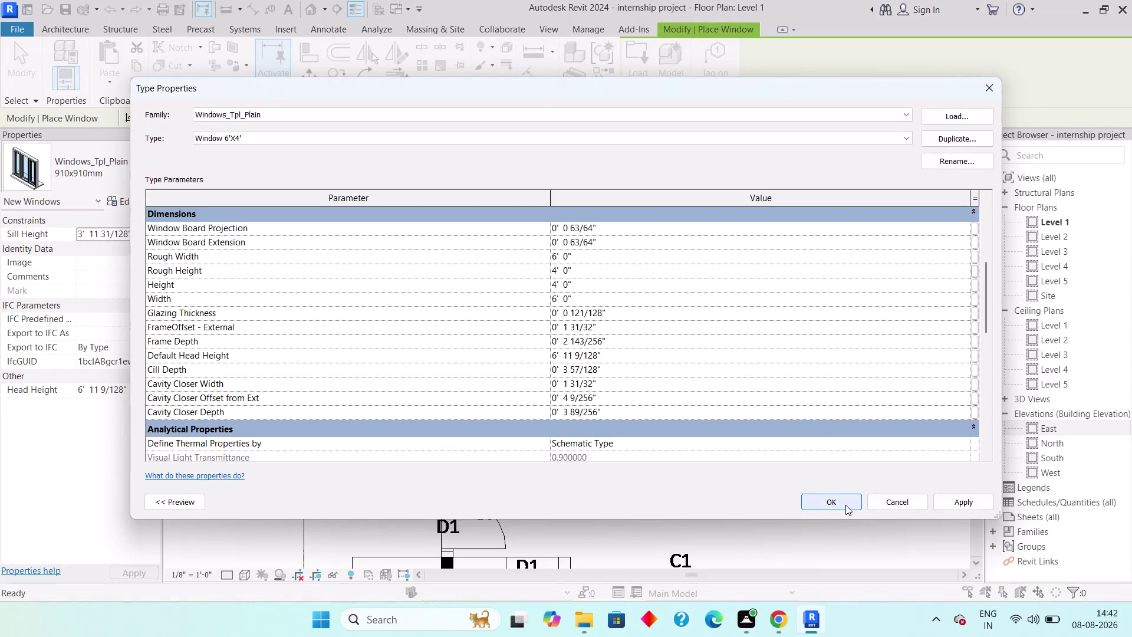
Confirm the window type and place 6'X4' windows on the left and right verandha walls.
click(846, 505)
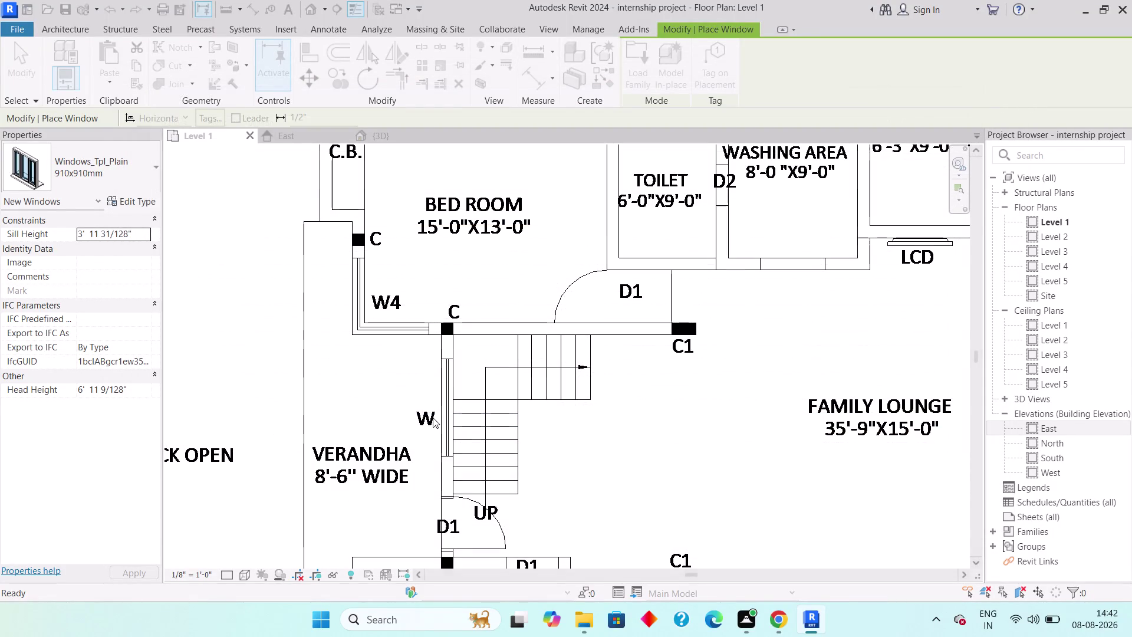
scroll(up, 3)
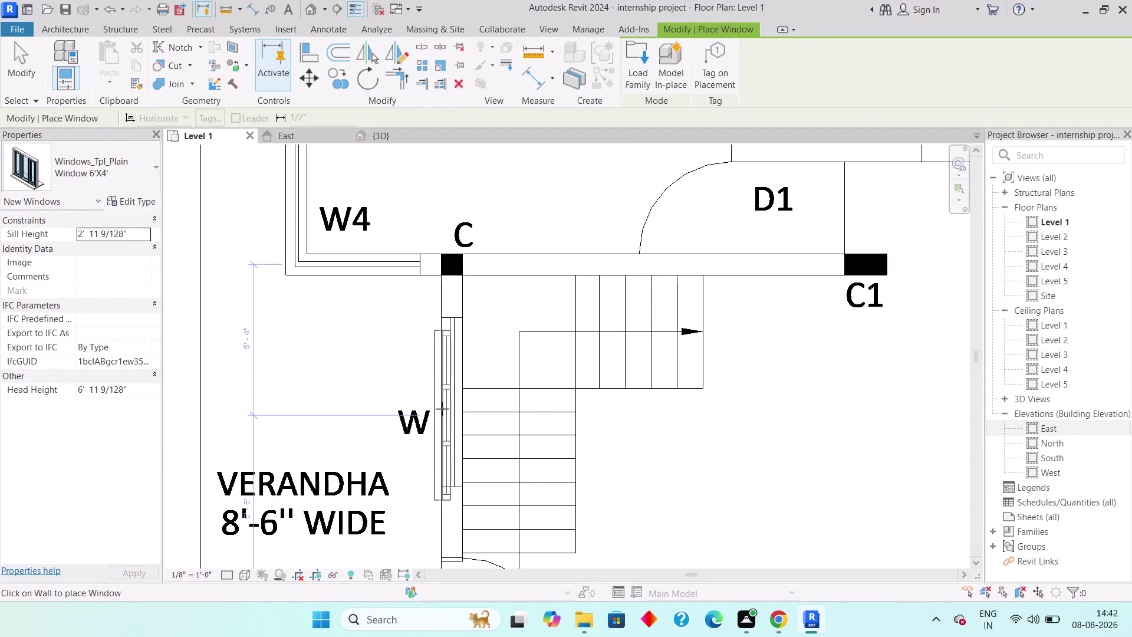
click(444, 401)
scroll(down, 3)
middle_drag(742, 411, 224, 379)
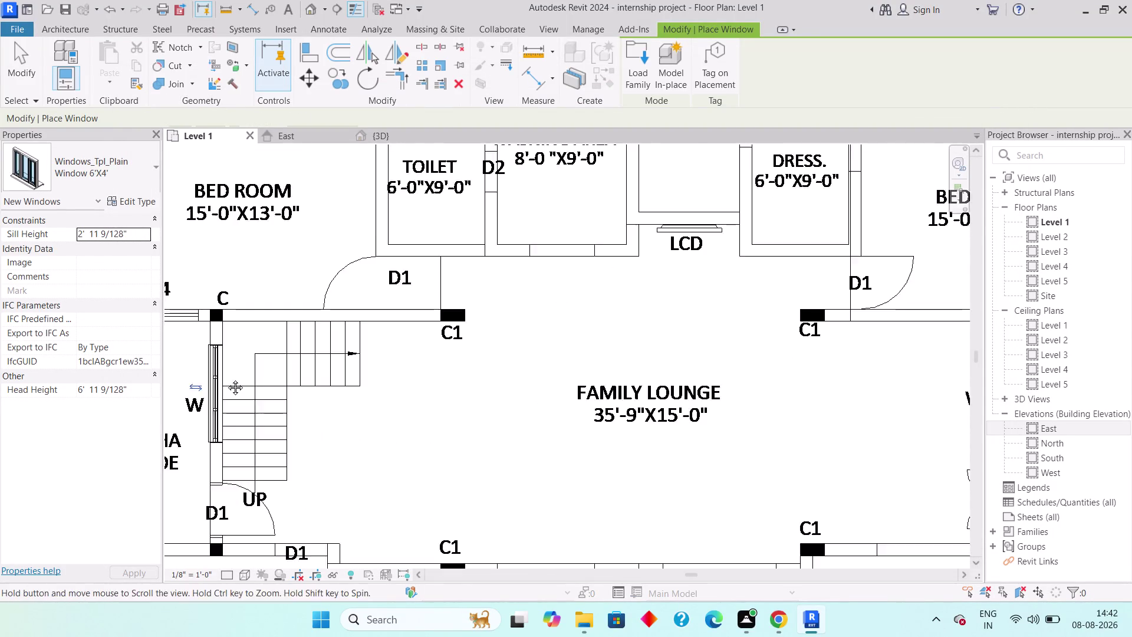
middle_drag(667, 397, 445, 413)
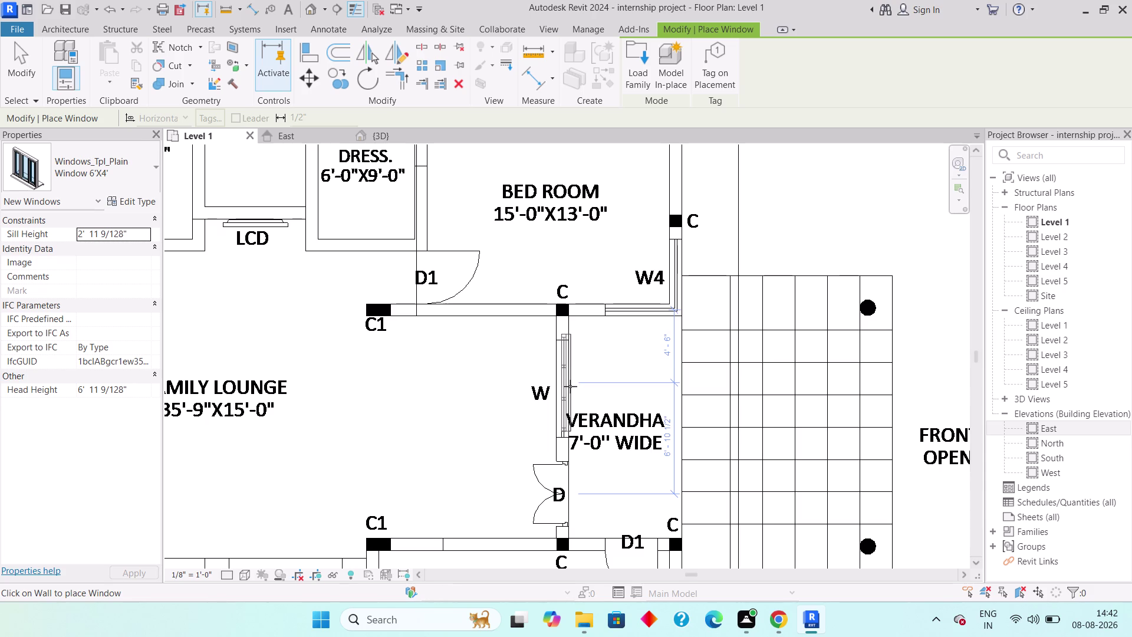
click(569, 386)
Place a 6'X4' window on the dining-area W2 wall and exit window placement.
middle_drag(489, 444, 615, 295)
scroll(down, 3)
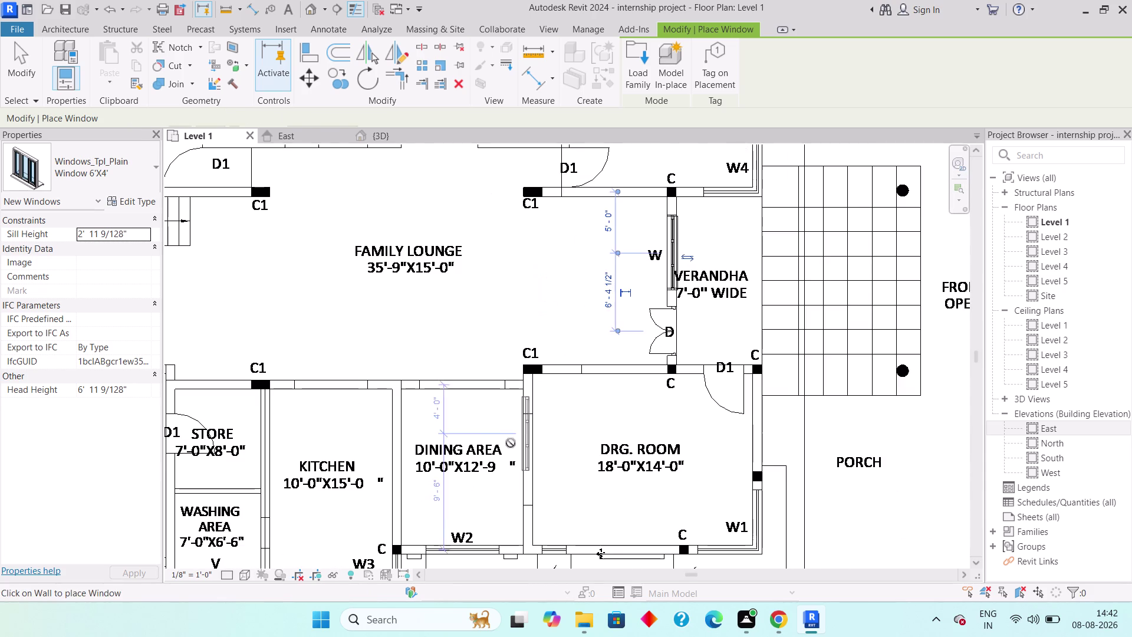
middle_drag(512, 438, 545, 300)
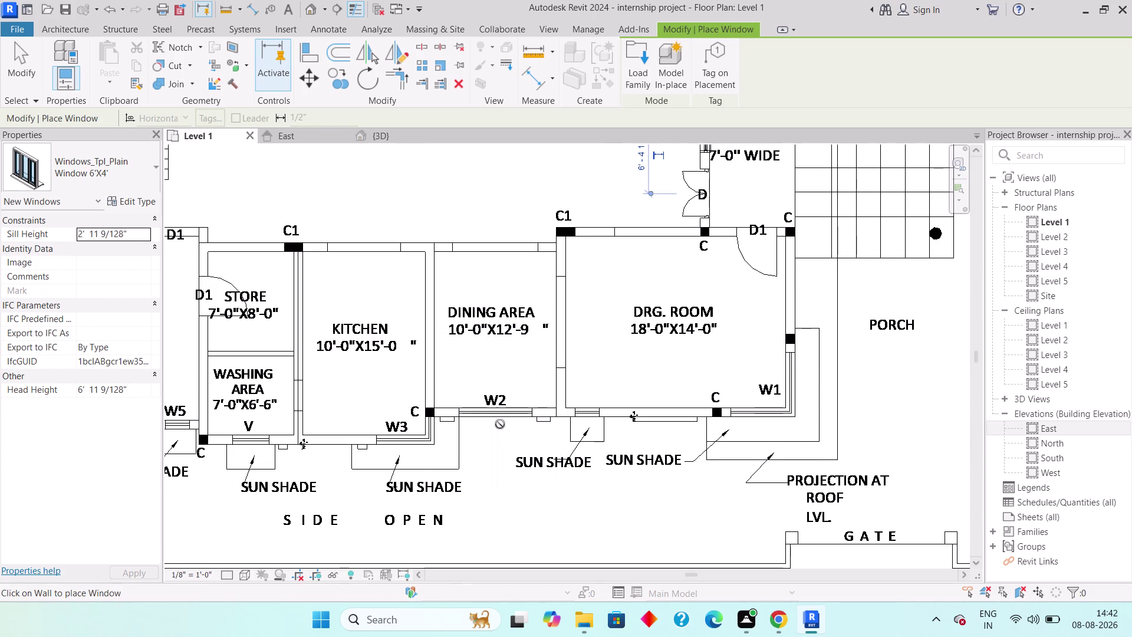
click(500, 424)
click(503, 422)
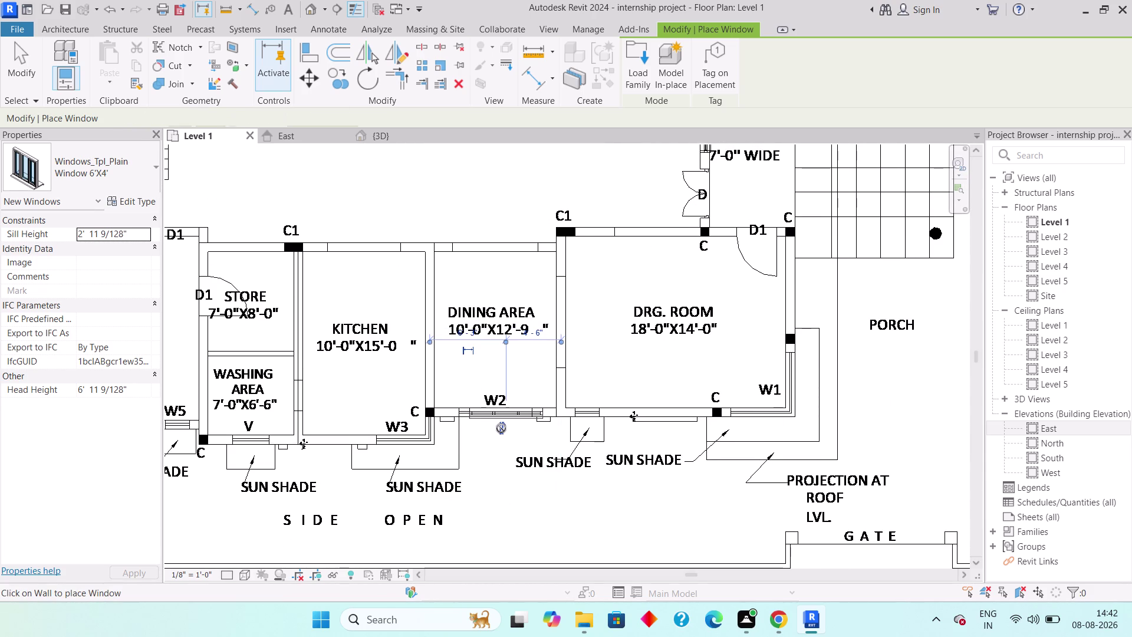
key(Escape)
key(Escape)
key(Escape)
scroll(up, 3)
key(Escape)
scroll(up, 3)
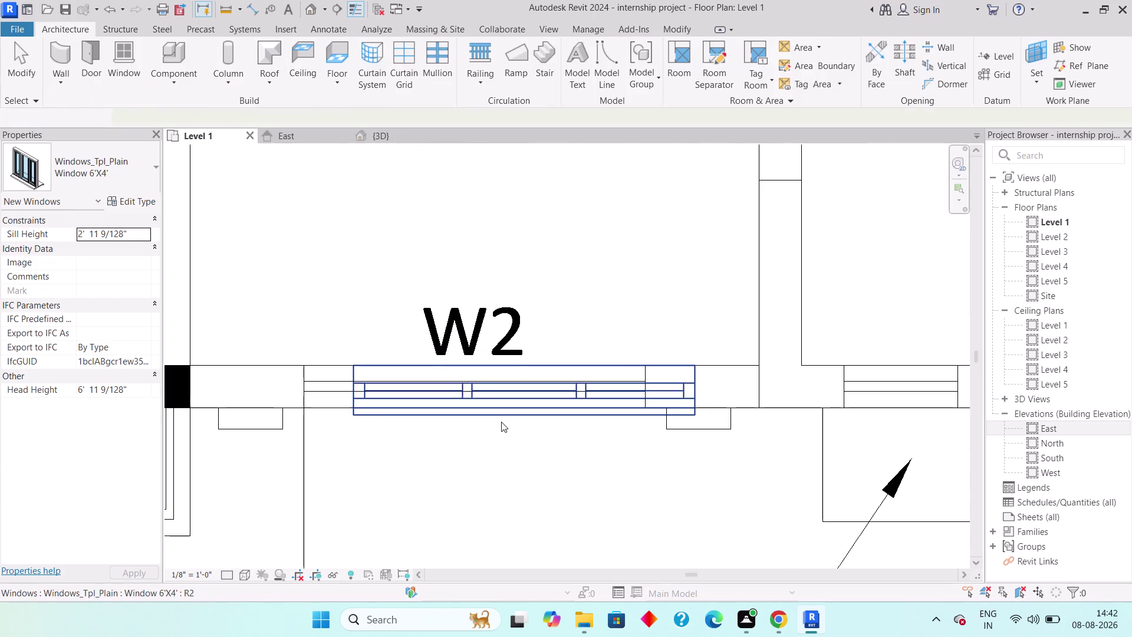
Nudge the W2 window left along its wall until it sits centred.
click(401, 419)
middle_drag(361, 432, 397, 459)
scroll(up, 3)
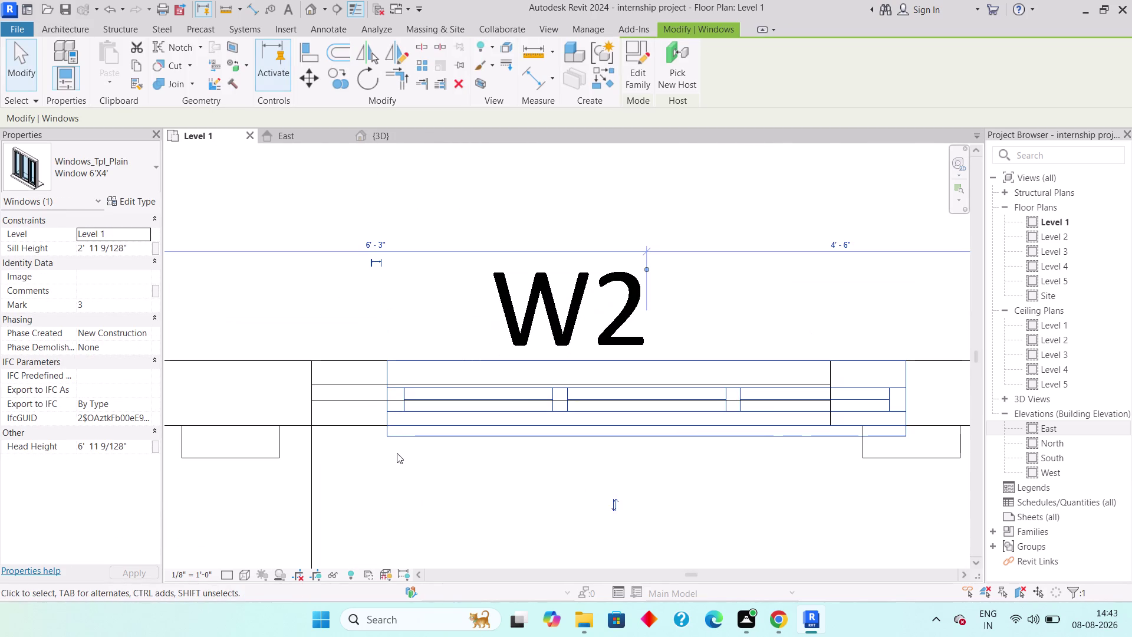
key(Left)
key(Left)
key(Left)
key(Left)
key(Left)
key(Left)
key(Left)
key(Left)
key(Left)
key(Left)
key(Left)
key(Left)
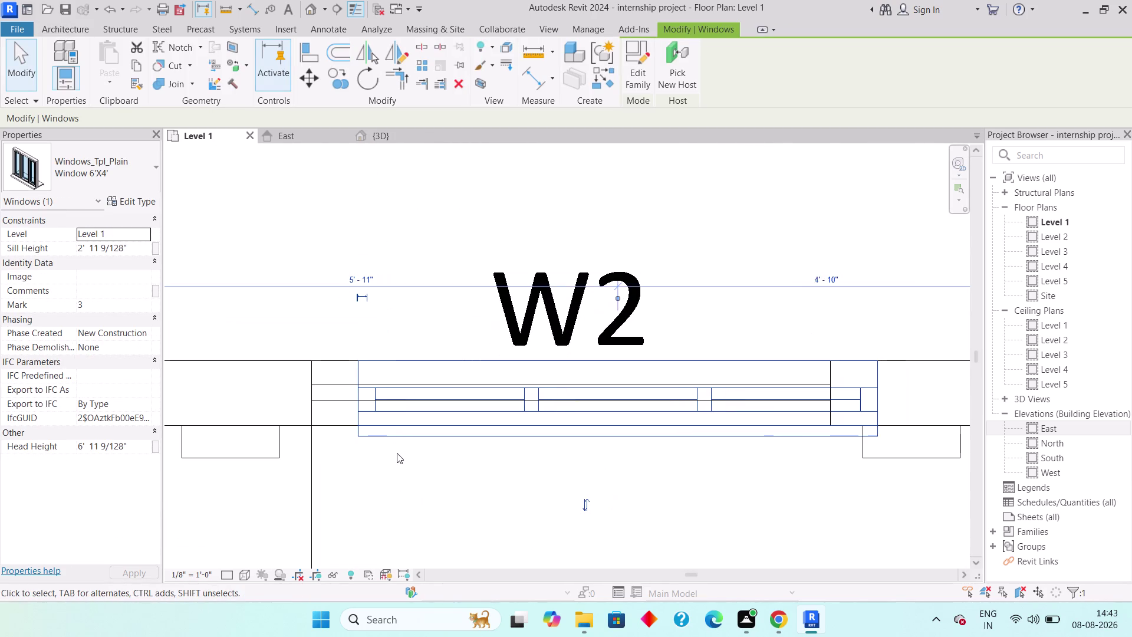
key(Left)
key(Left)
key(Left)
key(Left)
key(Left)
key(Left)
key(Left)
key(Left)
key(Left)
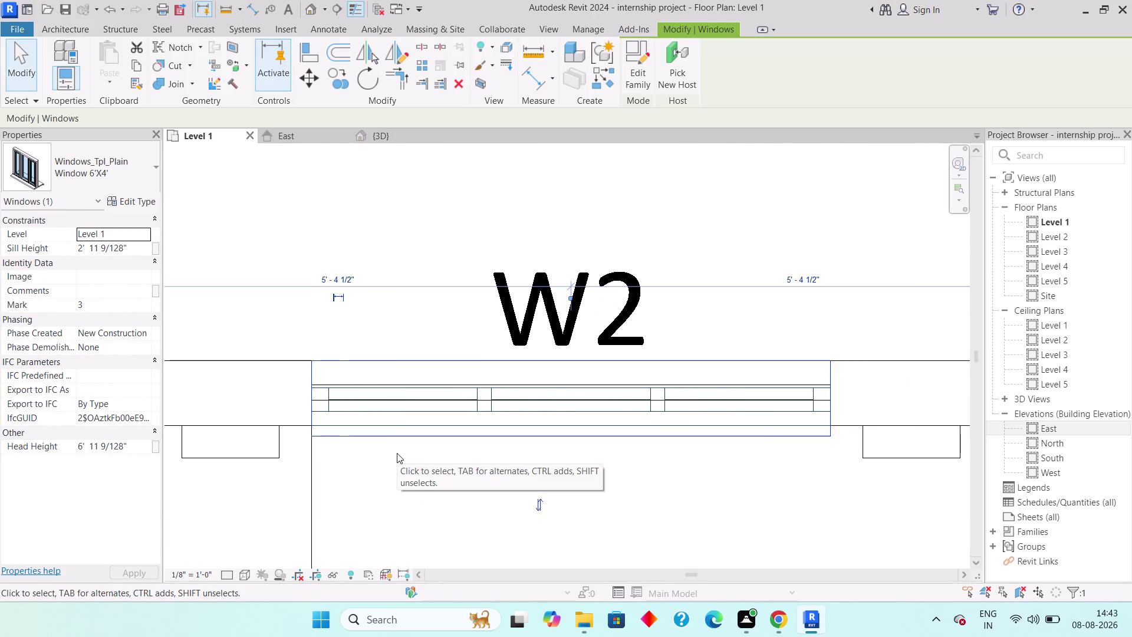
key(Escape)
Nudge the verandha window along its wall into line with the wall.
scroll(down, 3)
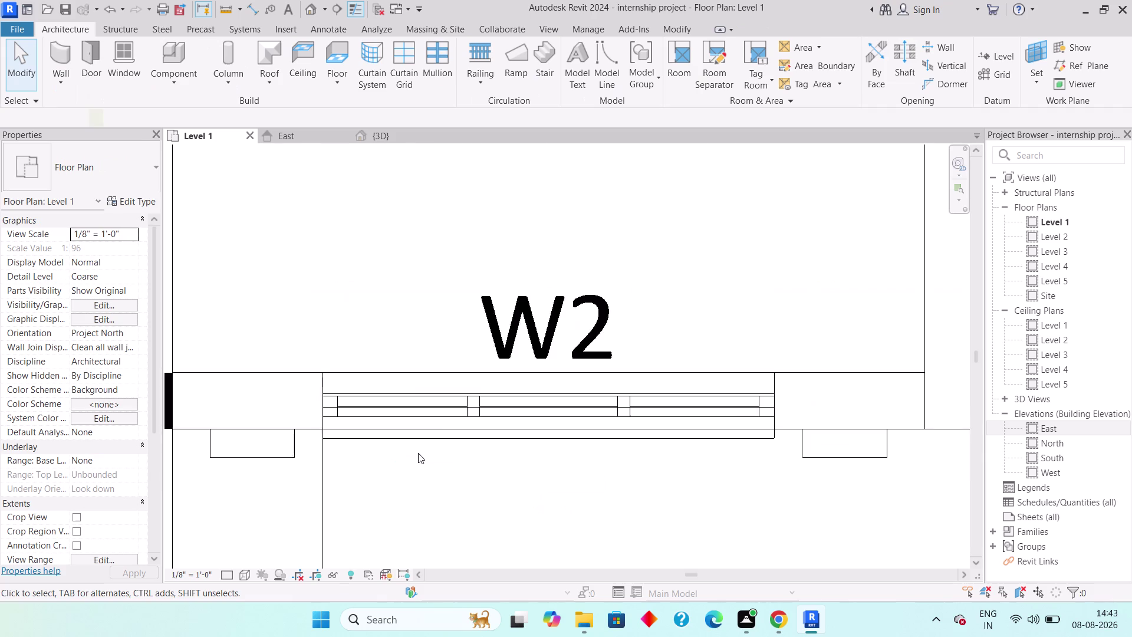
middle_drag(891, 261, 572, 415)
scroll(down, 3)
middle_drag(691, 334, 623, 357)
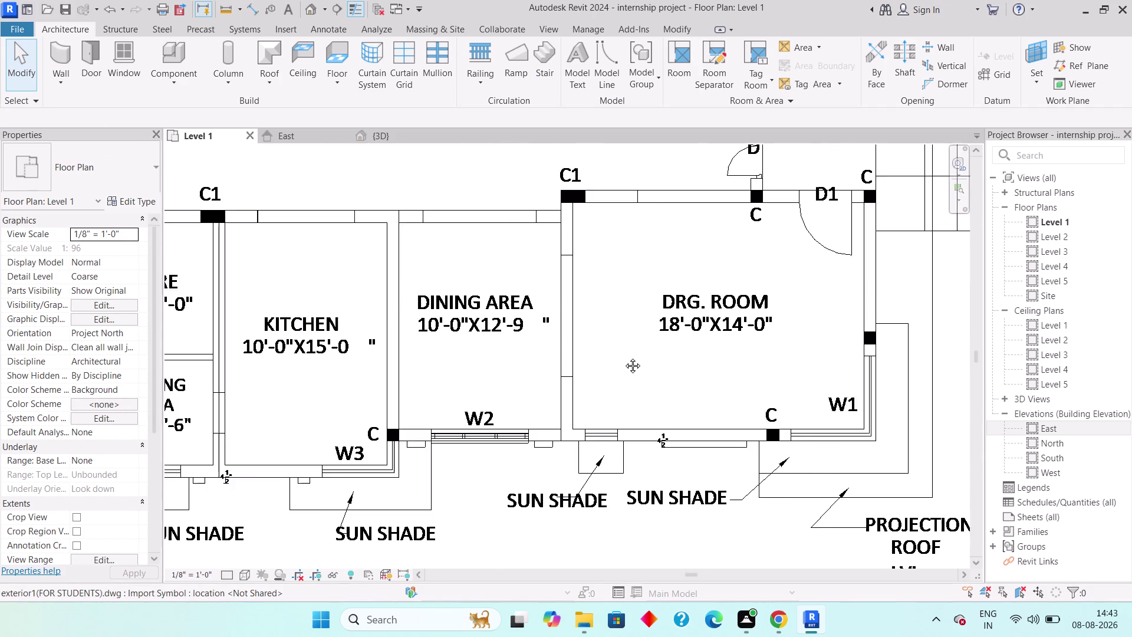
middle_drag(623, 357, 511, 371)
middle_drag(766, 298, 685, 401)
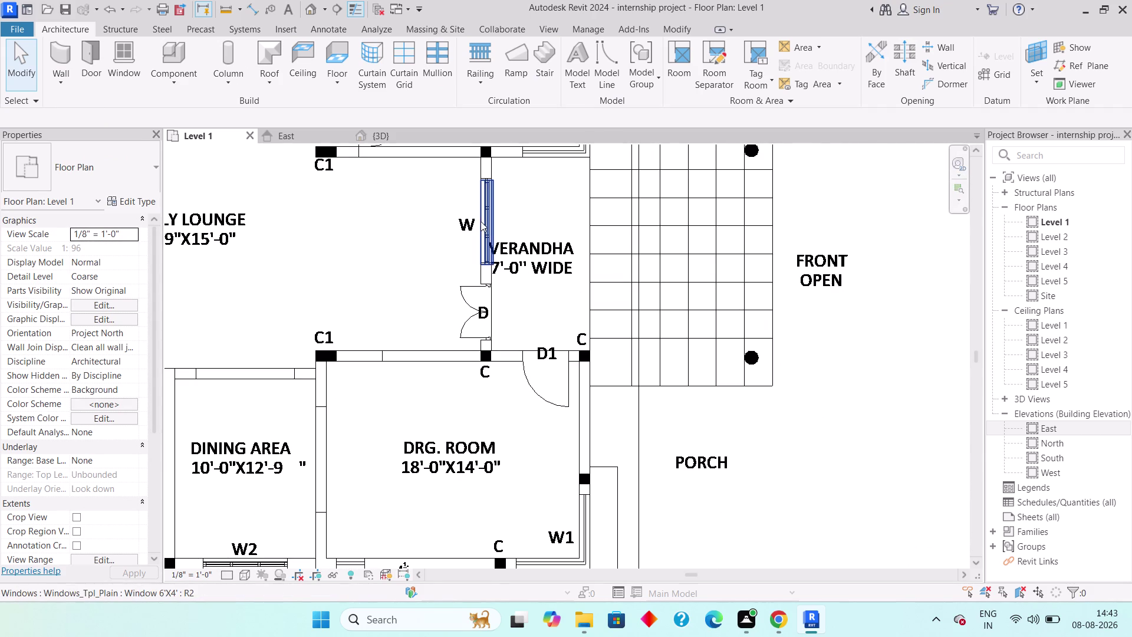
scroll(up, 3)
click(516, 214)
middle_drag(564, 179, 537, 313)
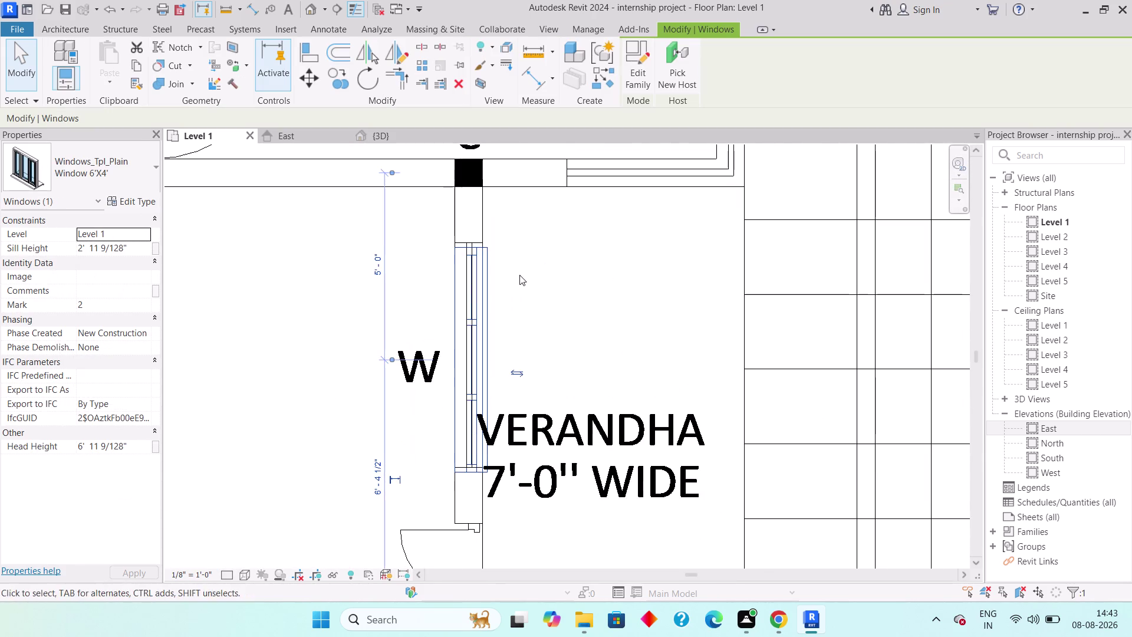
scroll(up, 3)
middle_drag(535, 242, 539, 291)
key(Up)
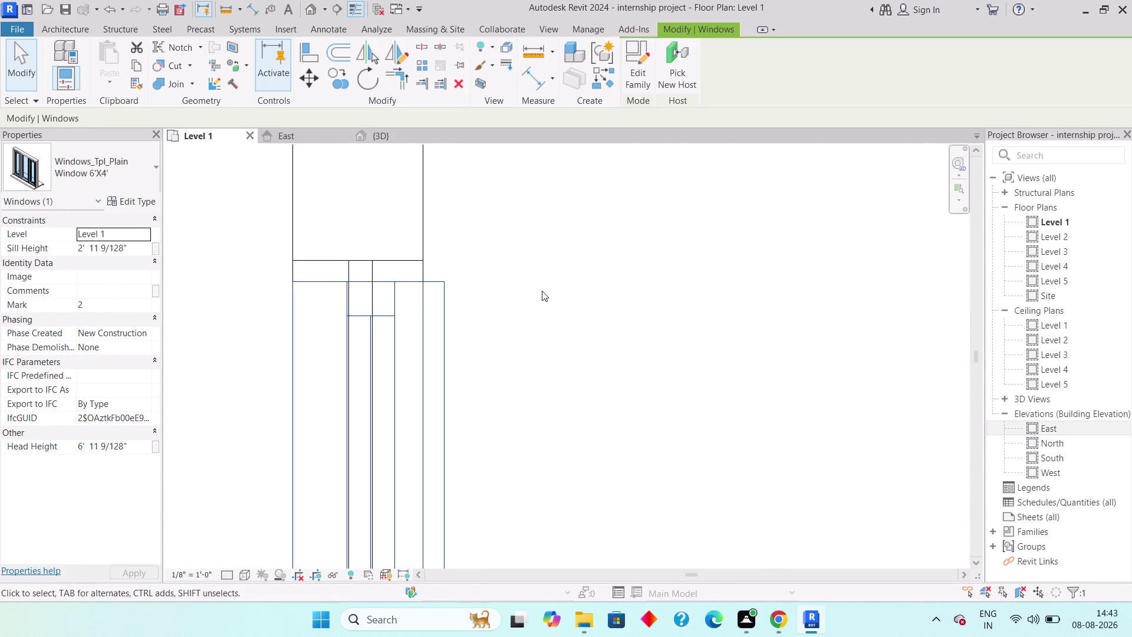
key(Up)
key(Up)
key(Up)
key(Up)
key(Up)
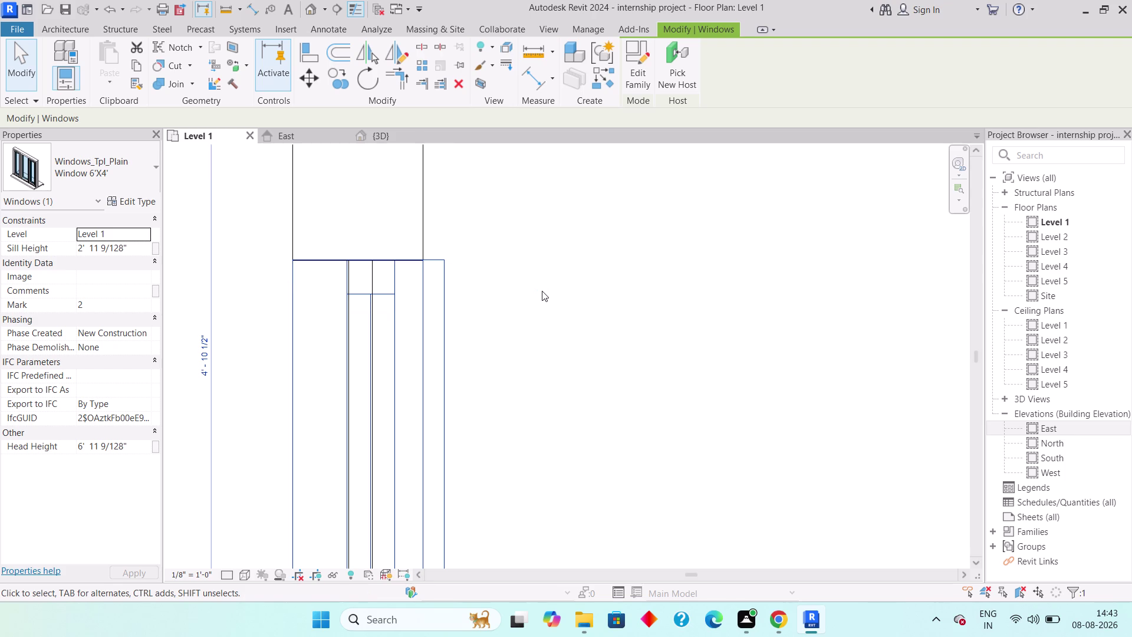
scroll(up, 3)
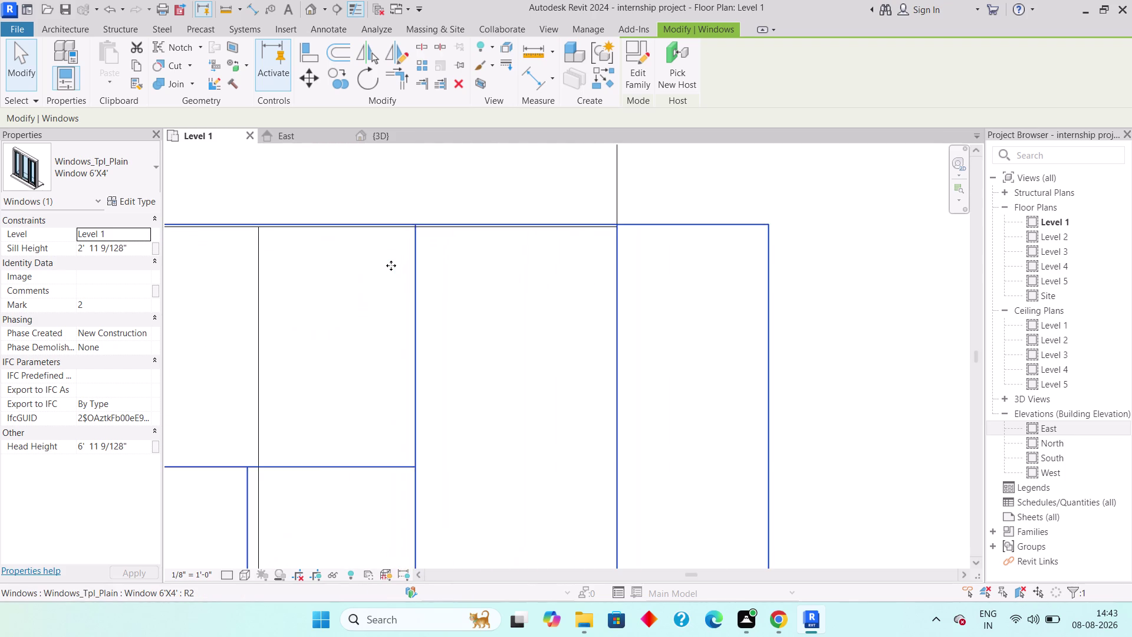
scroll(up, 3)
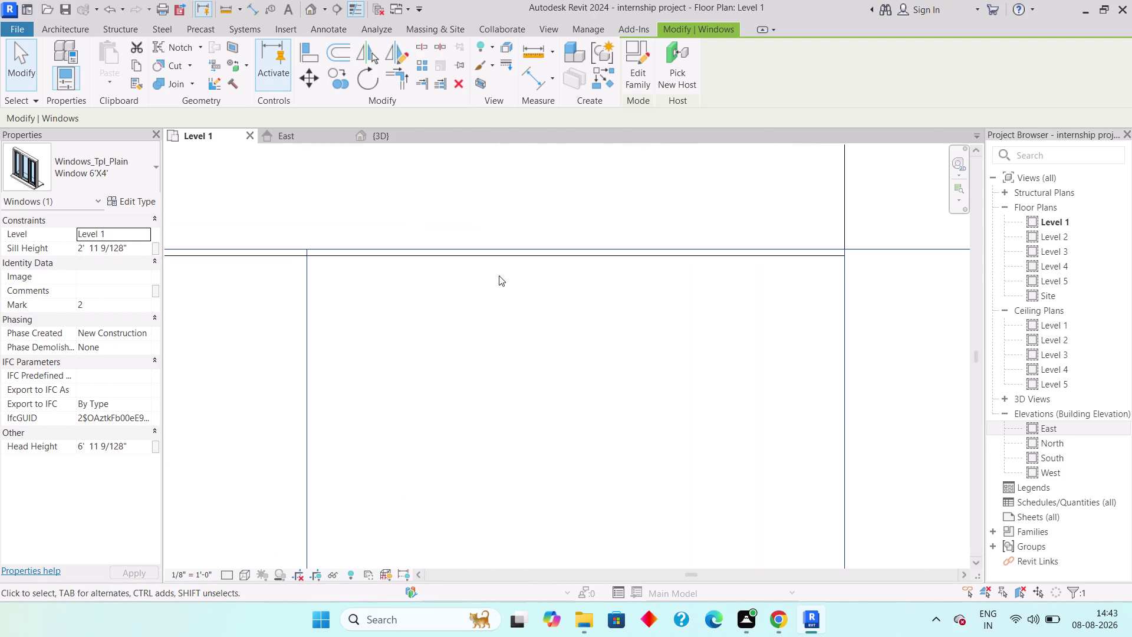
key(Down)
key(Down)
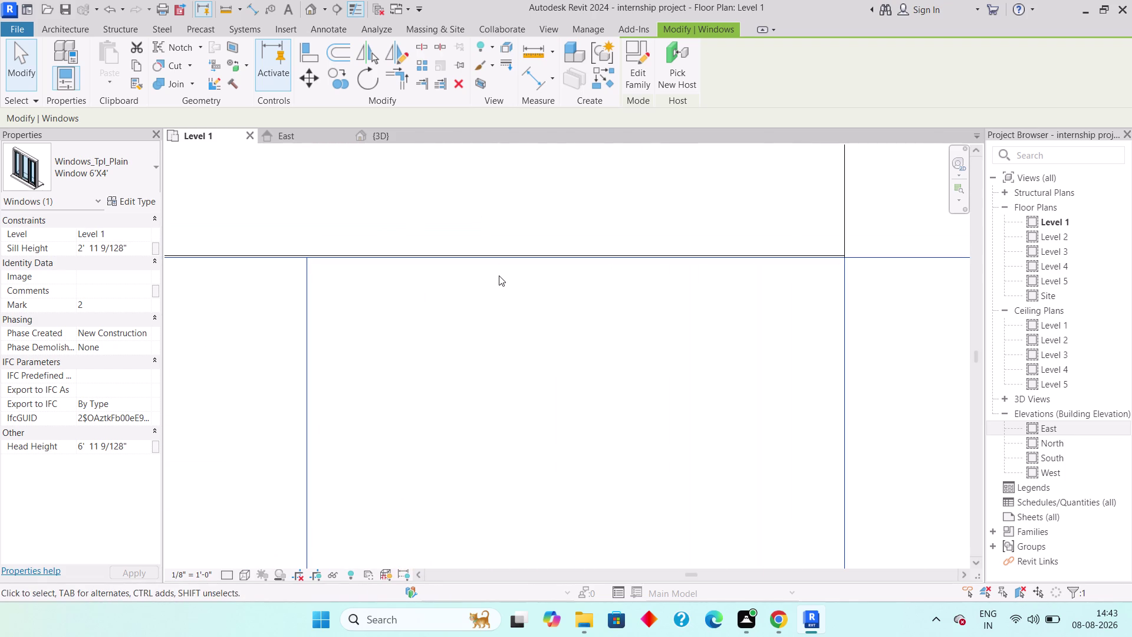
key(Down)
key(Up)
scroll(up, 3)
key(Up)
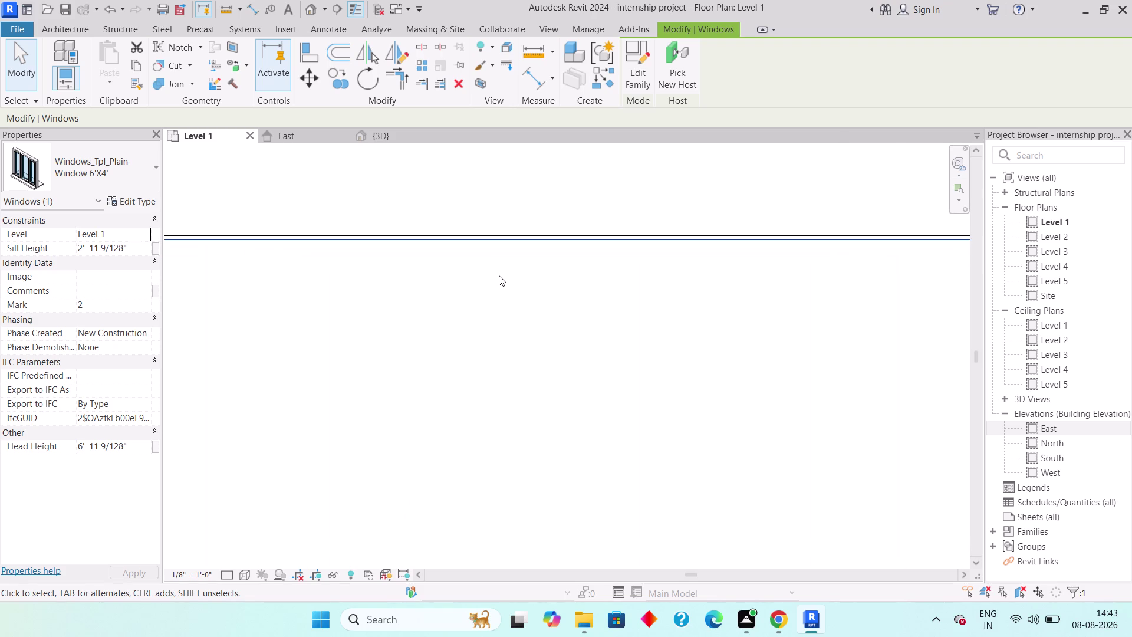
key(Escape)
key(Escape)
scroll(down, 3)
scroll(down, 3)
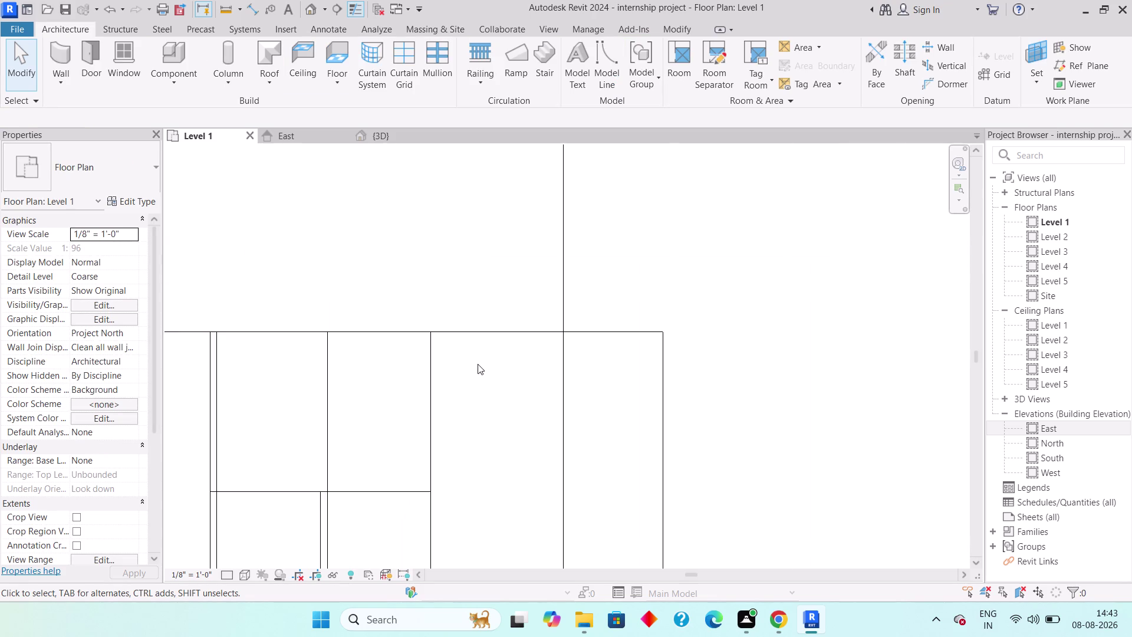
Pan along the verandha walls and select the window near the W4 corner.
scroll(down, 3)
middle_drag(430, 356, 541, 332)
middle_drag(396, 358, 655, 361)
scroll(down, 3)
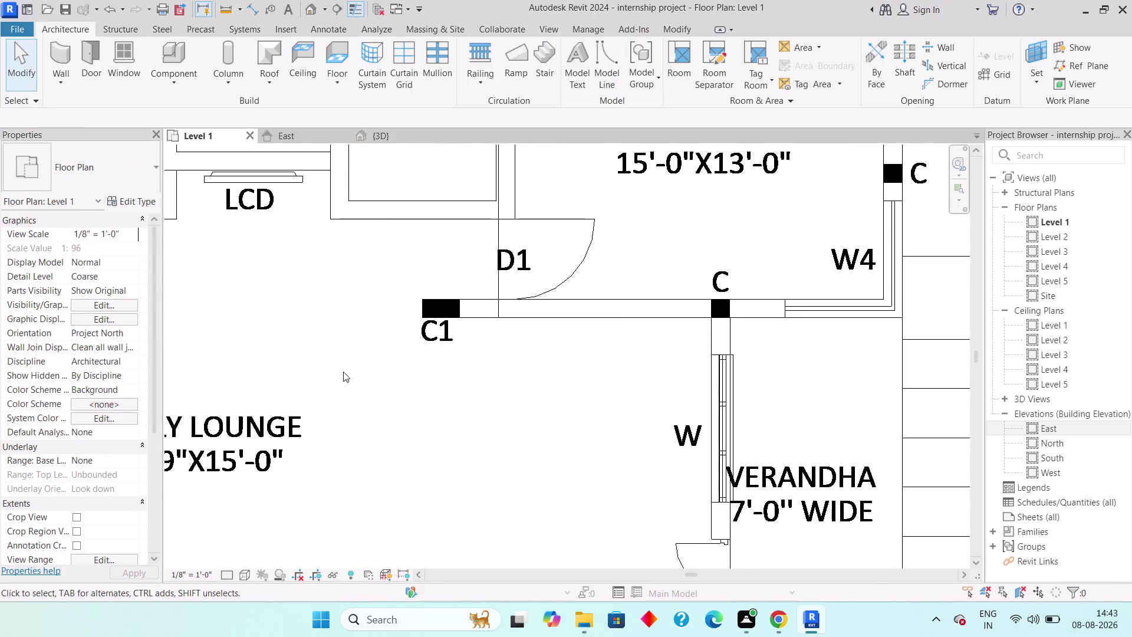
scroll(down, 3)
middle_drag(411, 369, 684, 376)
scroll(down, 3)
middle_drag(397, 381, 694, 375)
scroll(up, 3)
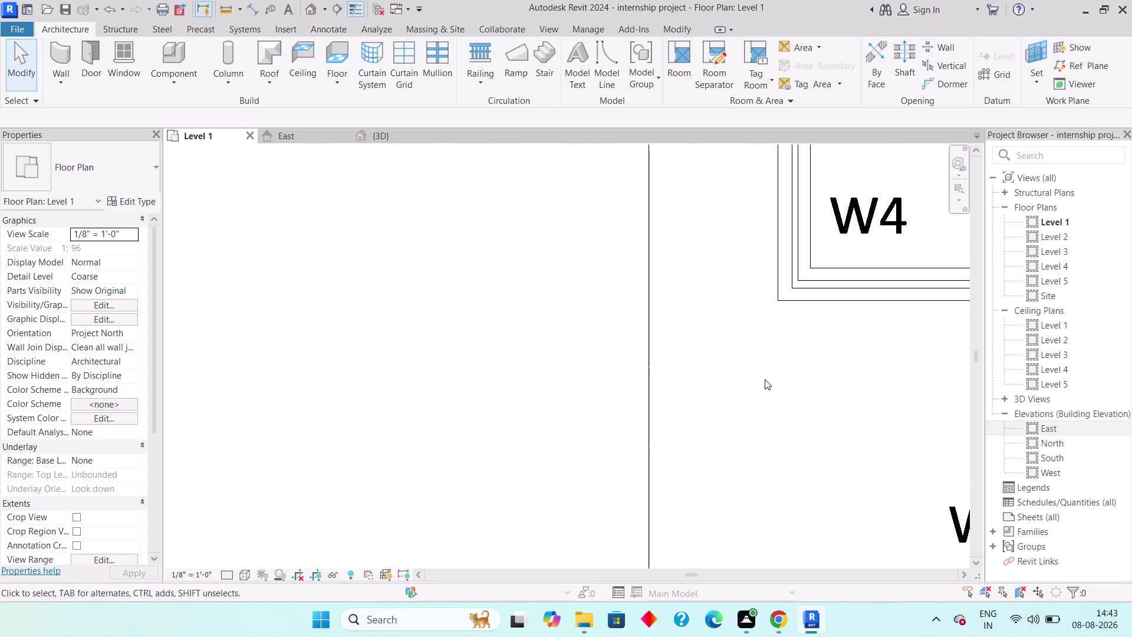
middle_drag(761, 380, 507, 383)
scroll(up, 3)
click(785, 380)
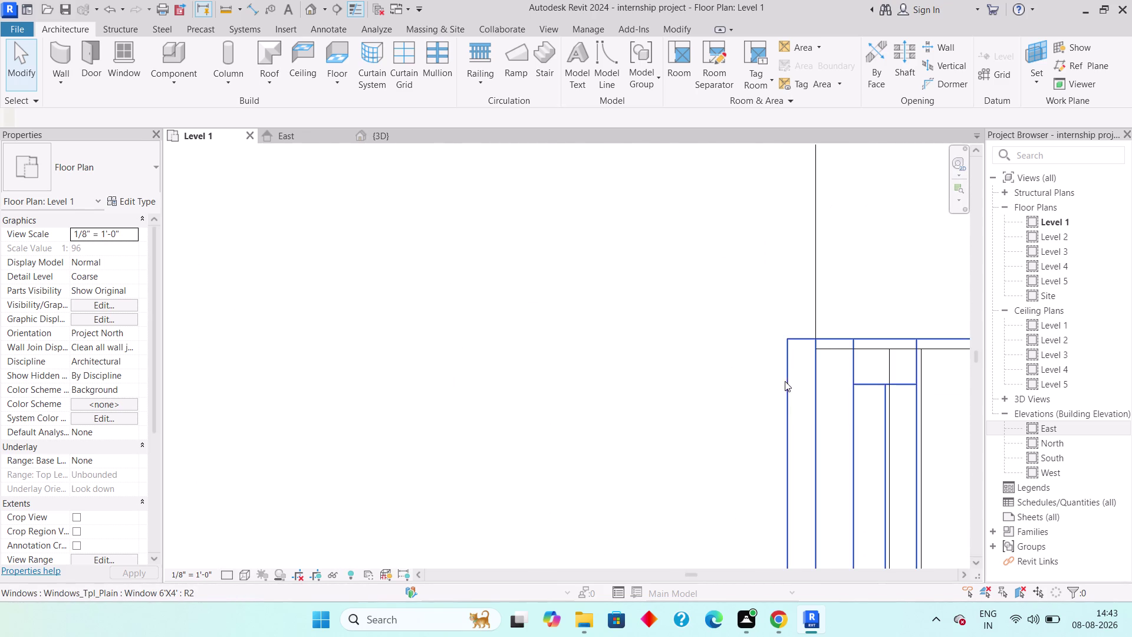
Nudge the window near W4 along its wall into line, then deselect it.
middle_drag(759, 382, 608, 400)
scroll(up, 3)
scroll(up, 3)
scroll(up, 3)
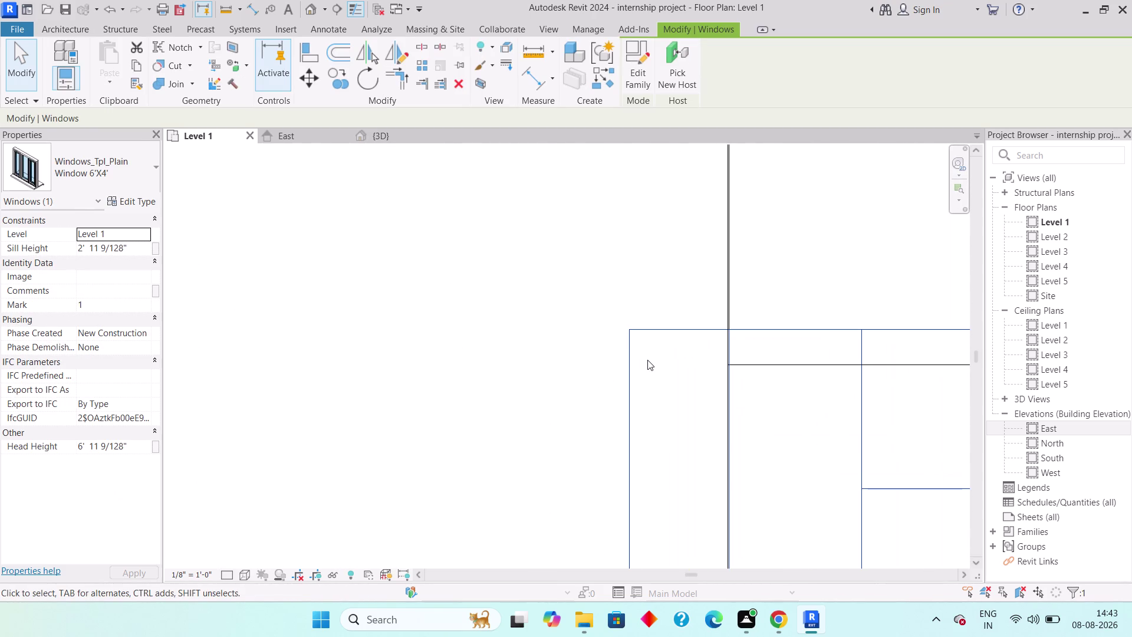
key(Down)
key(Down)
key(Down)
key(Down)
key(Down)
key(Down)
key(Down)
key(Down)
key(Down)
key(Down)
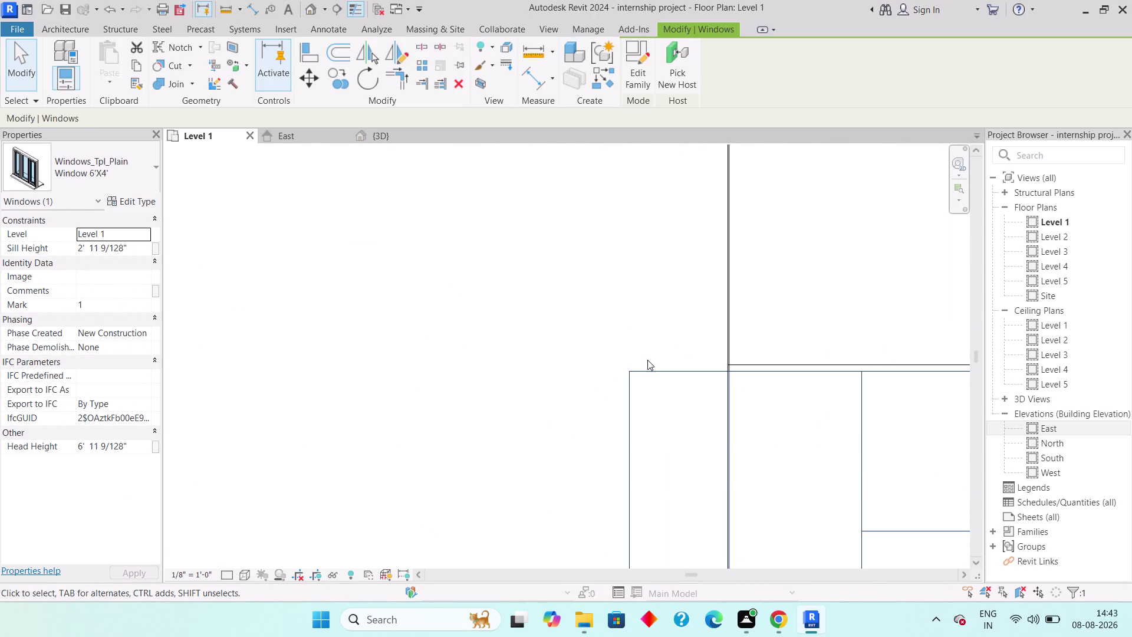
key(Up)
key(Up)
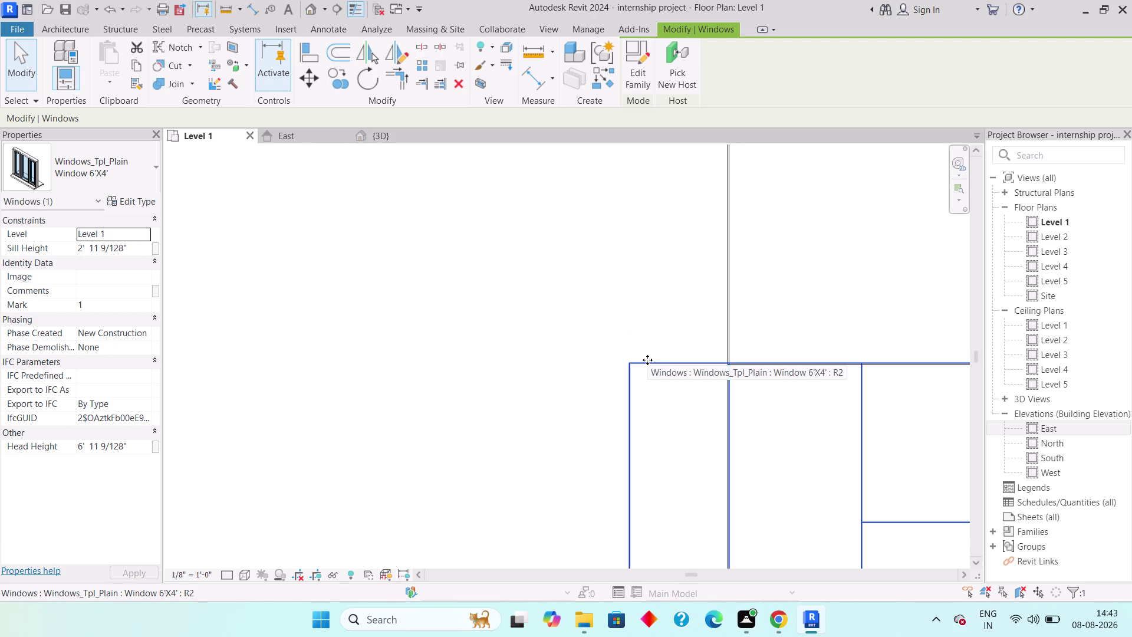
scroll(up, 3)
scroll(up, 3)
scroll(up, 3)
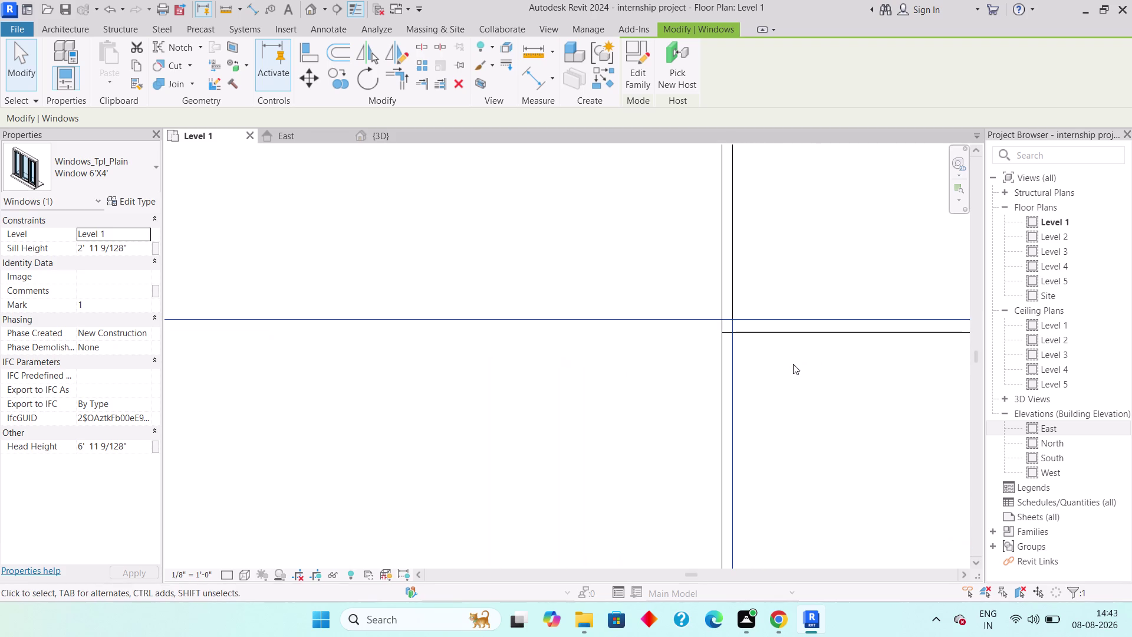
key(Down)
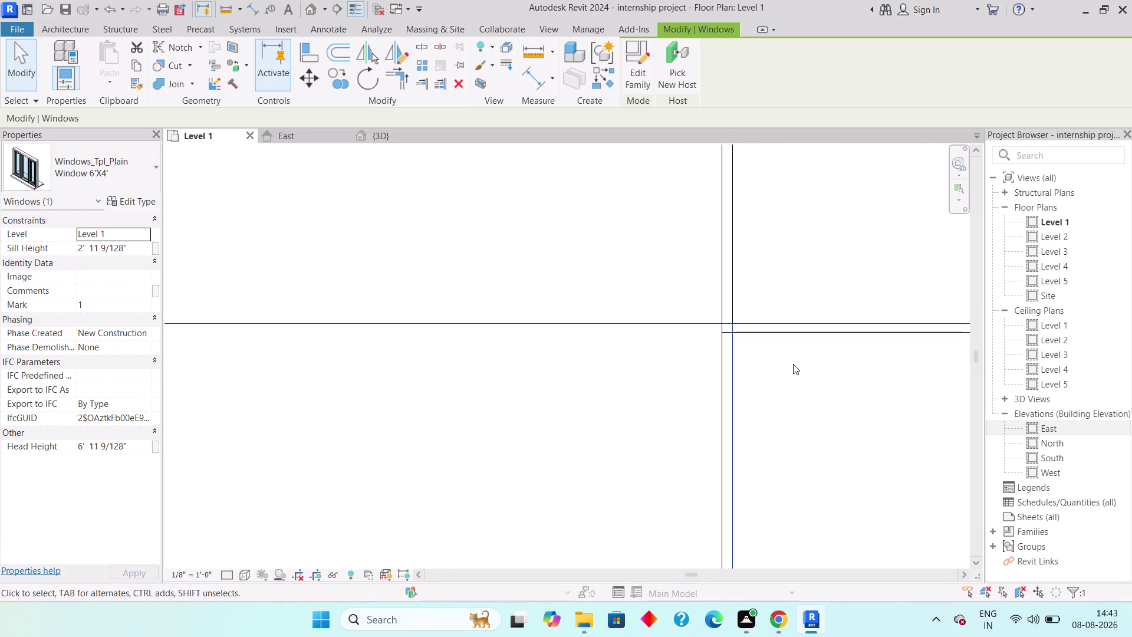
key(Down)
key(Down)
scroll(up, 3)
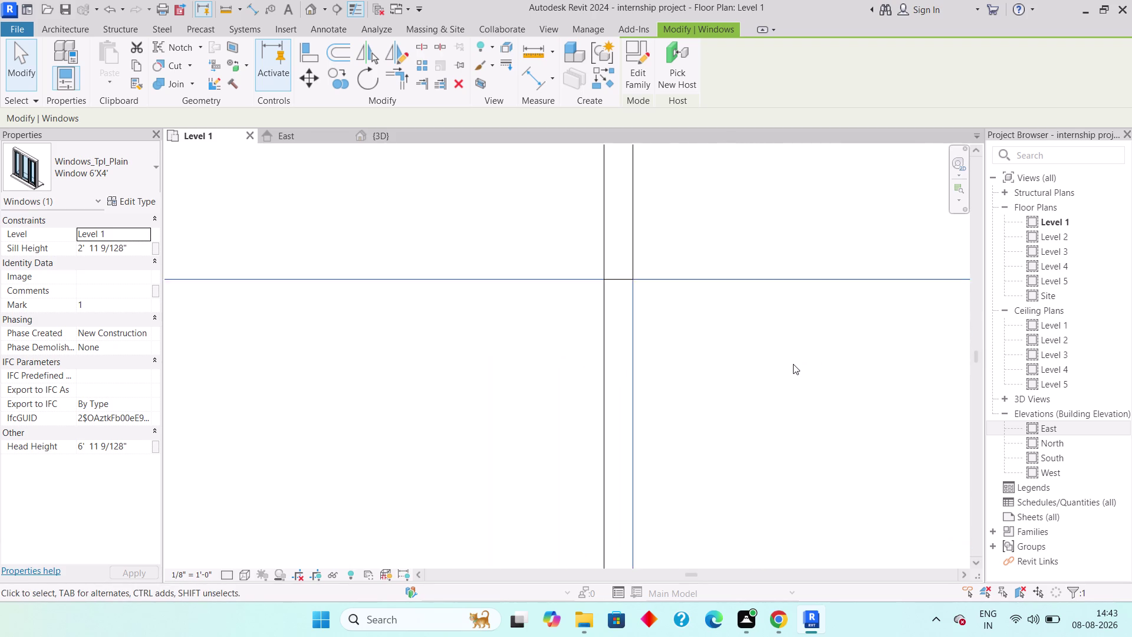
scroll(up, 3)
scroll(up, 3)
key(Escape)
Switch to the house's {3D} view.
scroll(down, 3)
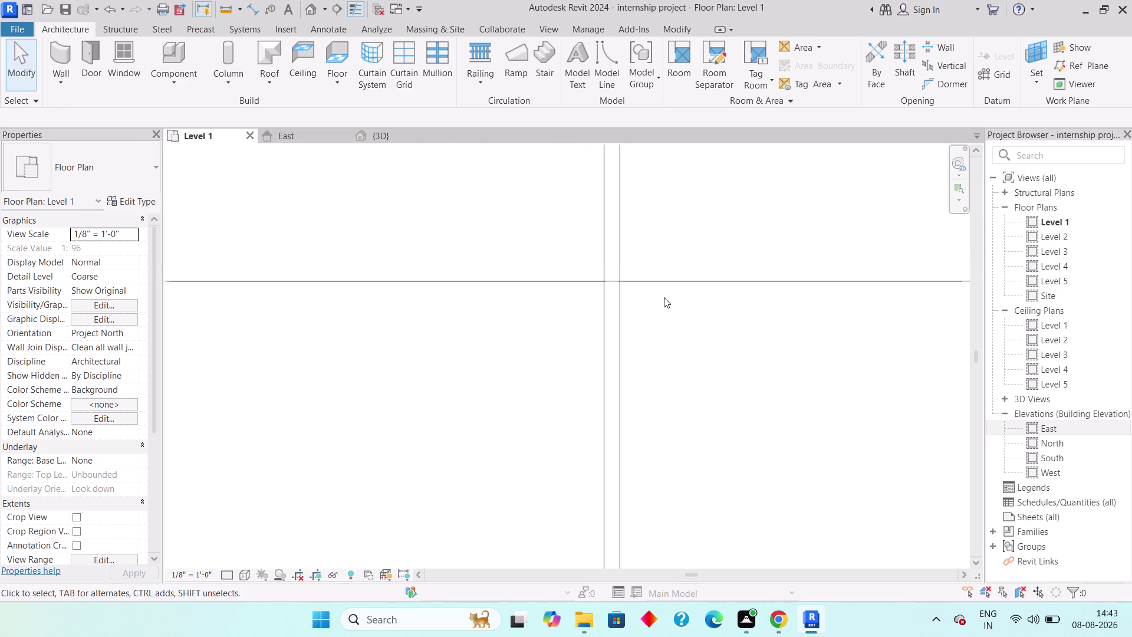
scroll(down, 3)
scroll(down, 3)
click(406, 131)
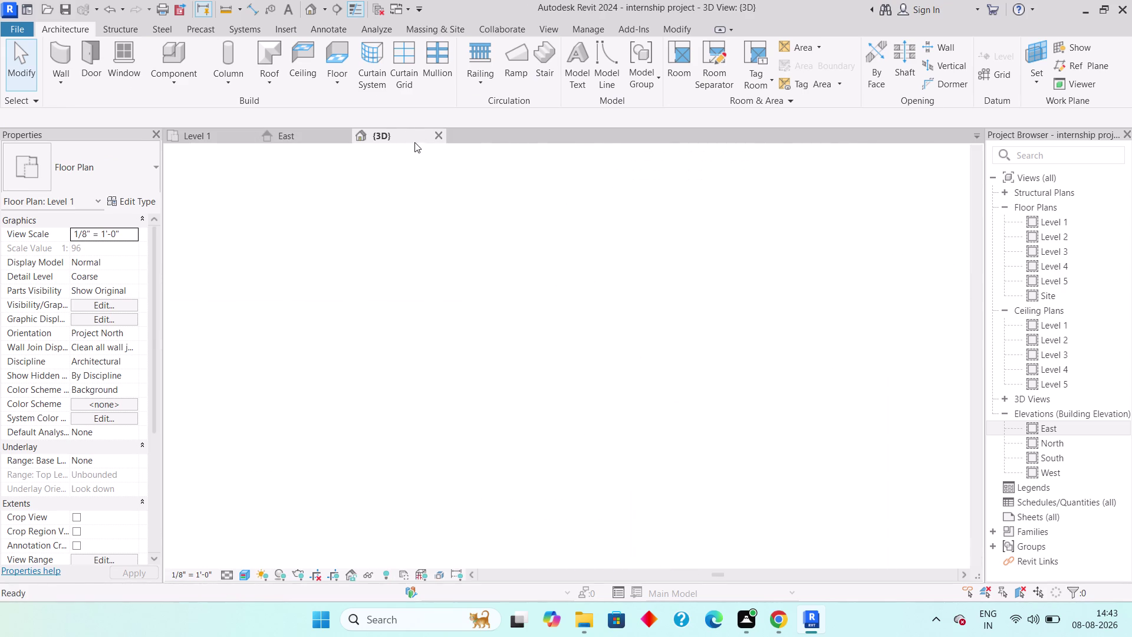
Orbit and zoom the 3D house to inspect the exterior walls and window openings.
scroll(down, 3)
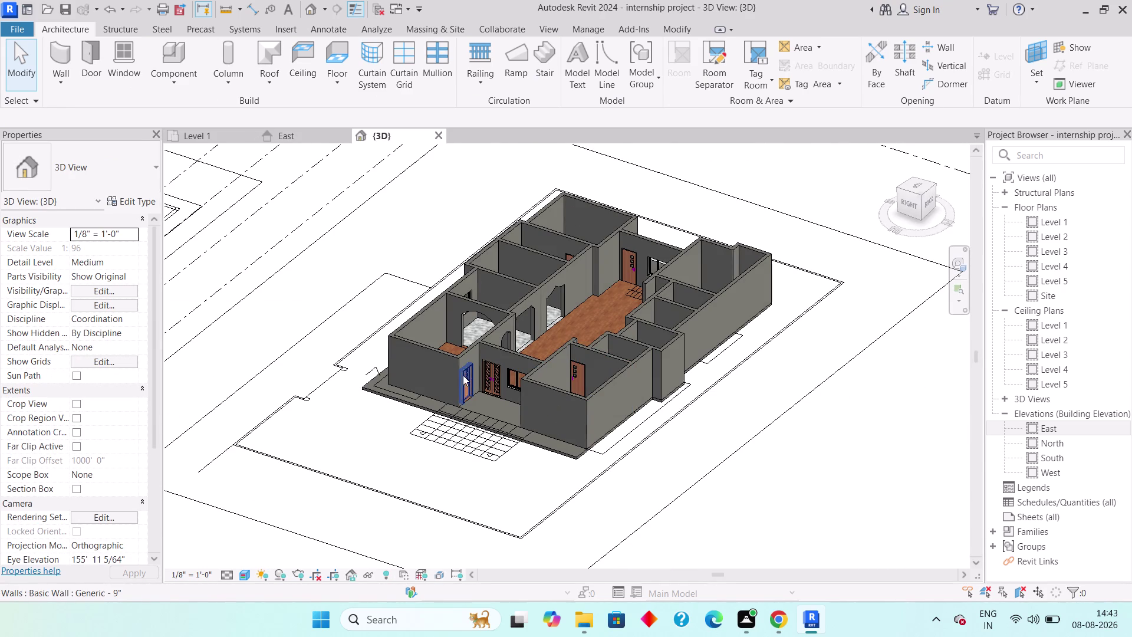
middle_drag(366, 311, 438, 279)
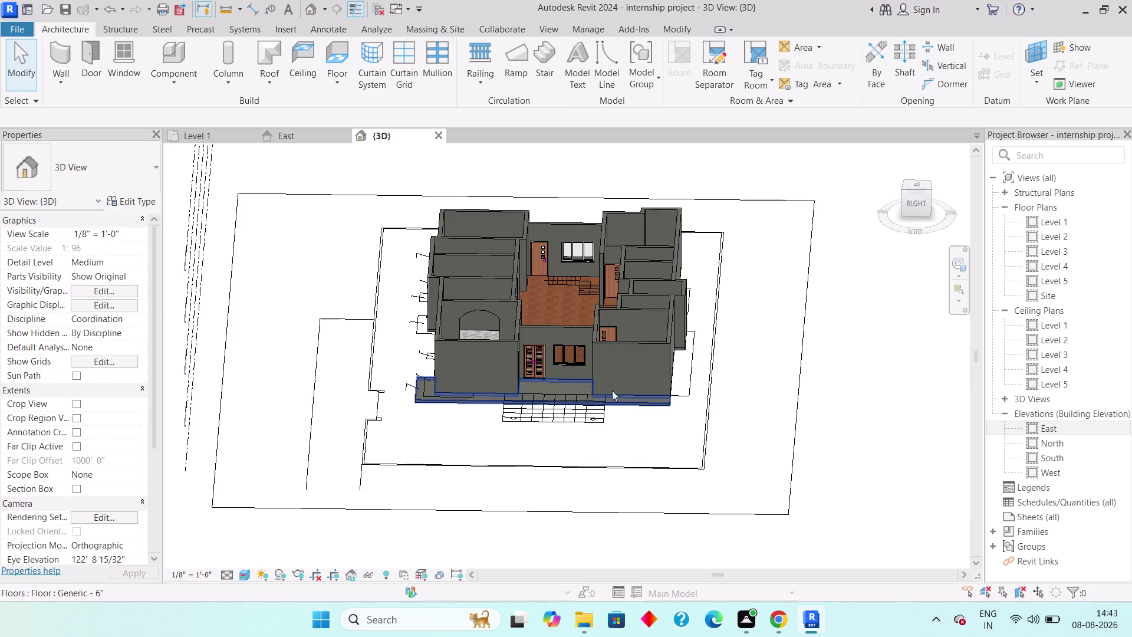
scroll(up, 3)
middle_drag(575, 328, 585, 297)
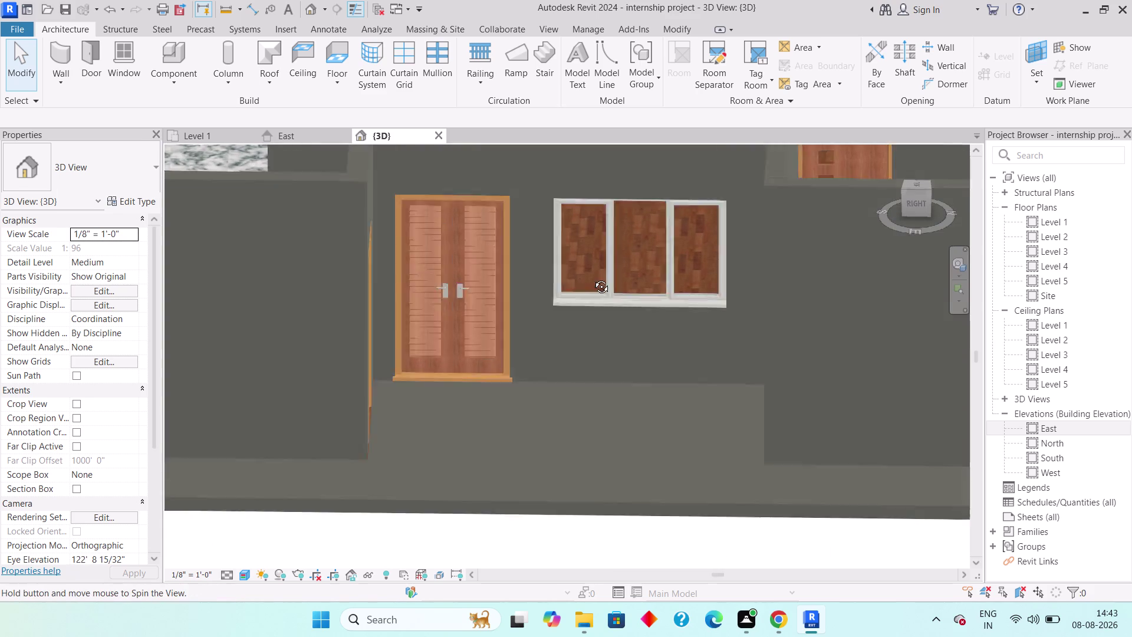
middle_drag(586, 297, 602, 249)
scroll(down, 3)
middle_drag(395, 391, 468, 383)
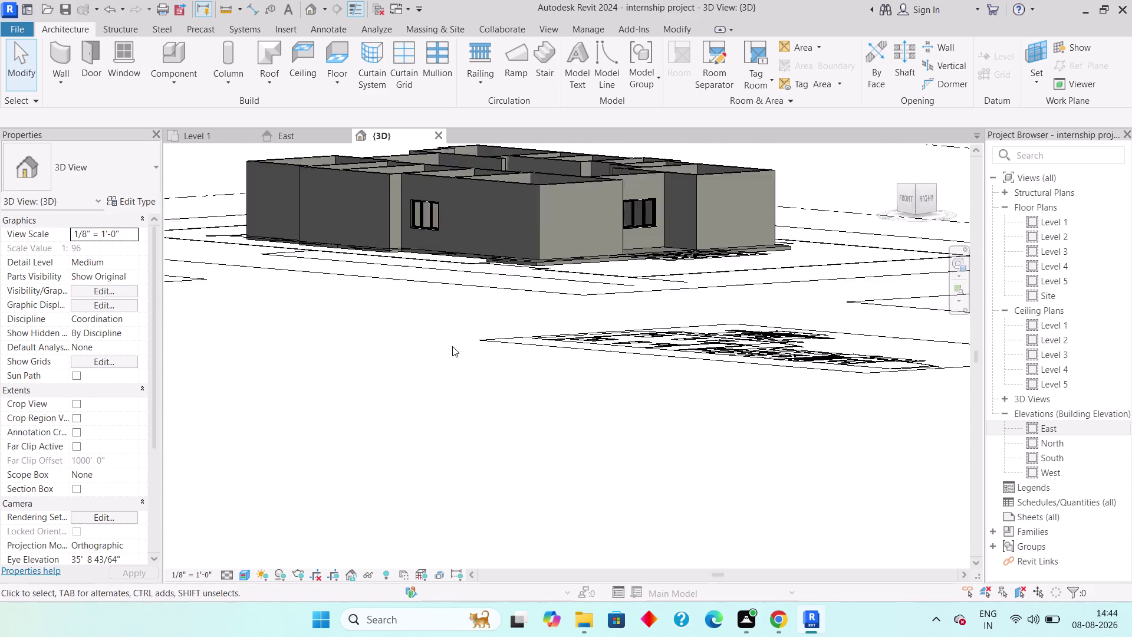
middle_drag(452, 346, 393, 507)
middle_drag(429, 400, 411, 431)
scroll(up, 3)
middle_drag(413, 398, 361, 477)
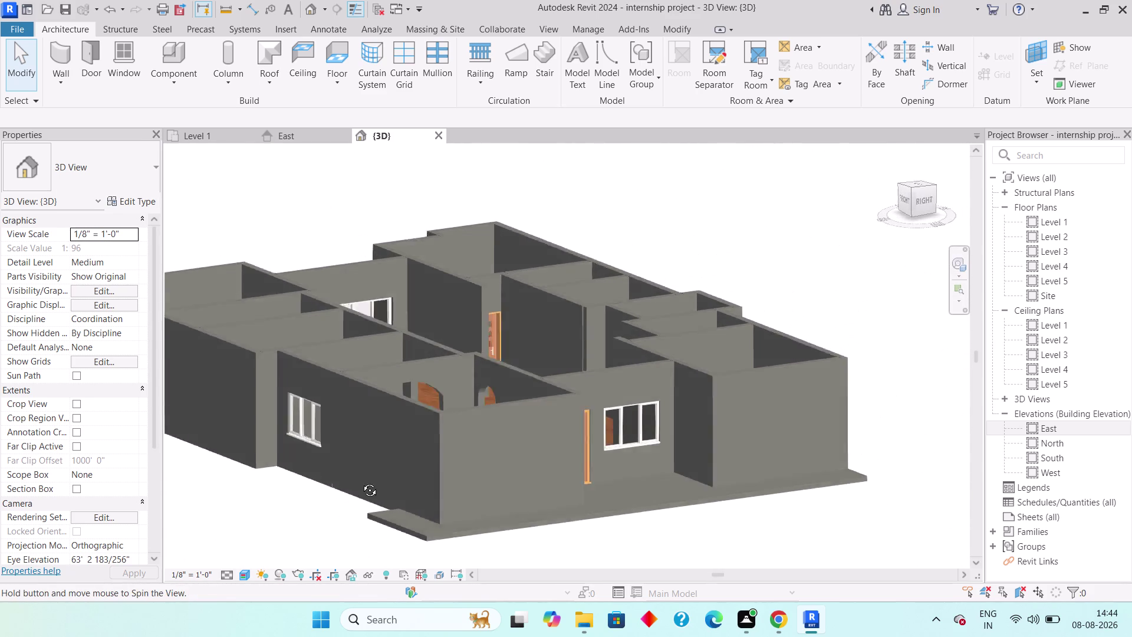
middle_drag(361, 477, 360, 483)
scroll(down, 3)
scroll(down, 3)
Orbit around the back and other sides of the house, then return to the Level 1 plan.
middle_drag(474, 364, 453, 392)
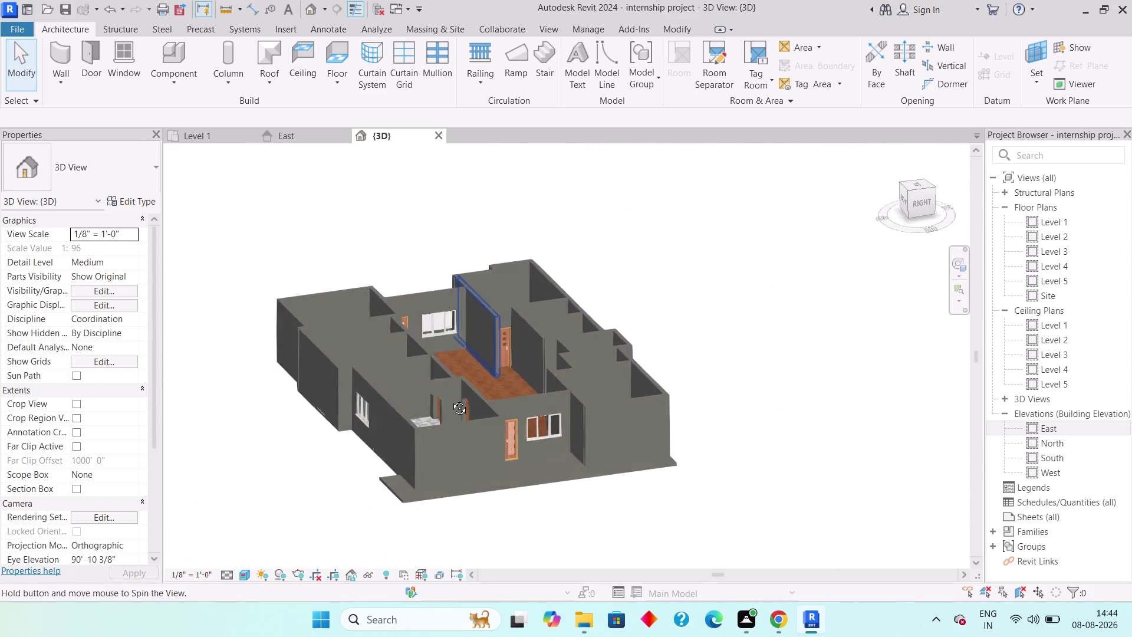
middle_drag(452, 393, 422, 427)
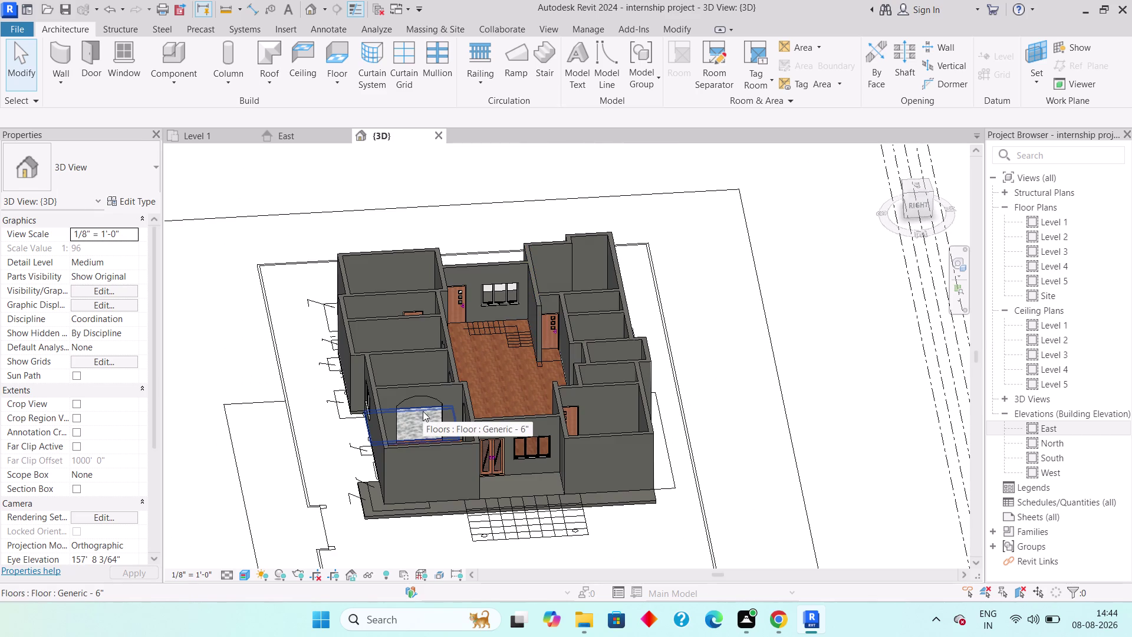
middle_drag(506, 342, 349, 336)
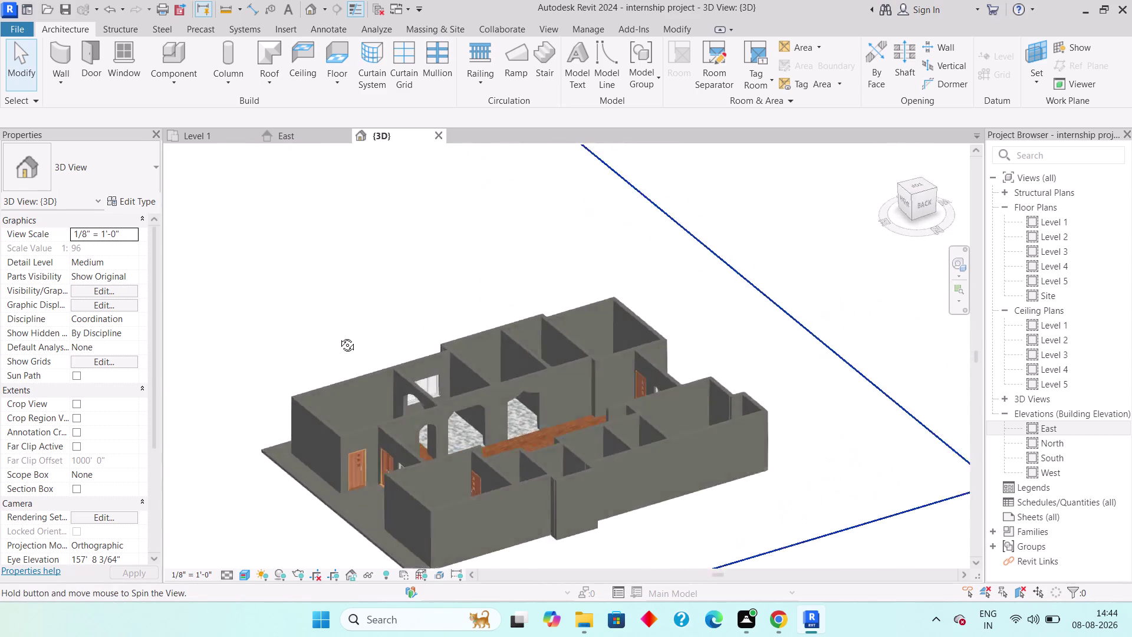
middle_drag(349, 336, 640, 323)
scroll(up, 3)
middle_drag(428, 452, 368, 363)
middle_drag(492, 394, 479, 412)
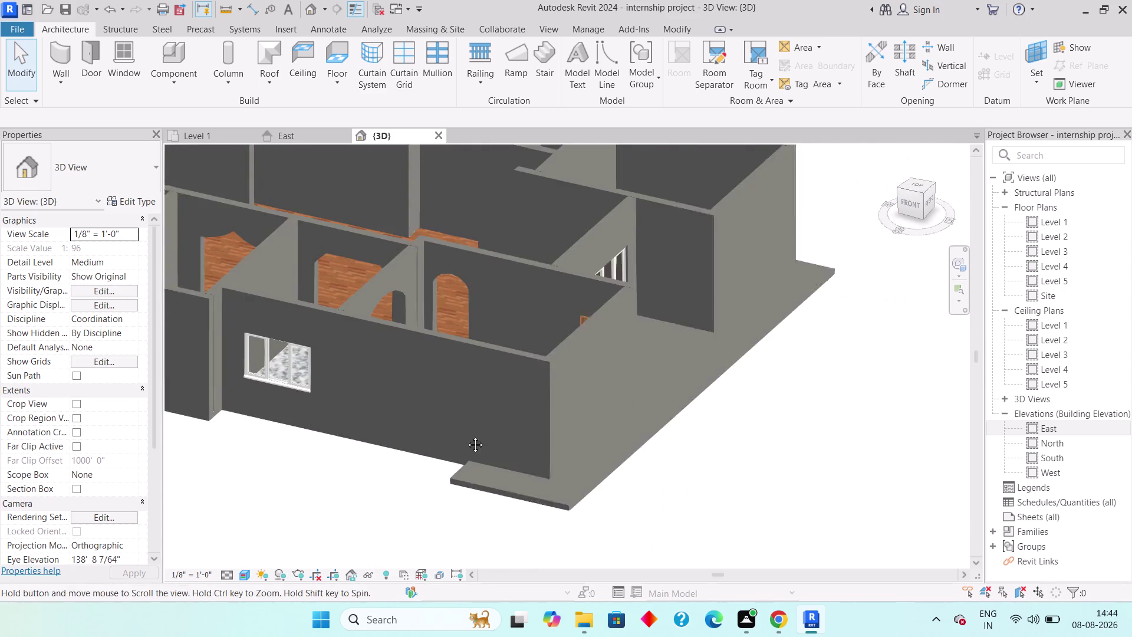
middle_drag(479, 412, 465, 440)
middle_drag(529, 432, 492, 404)
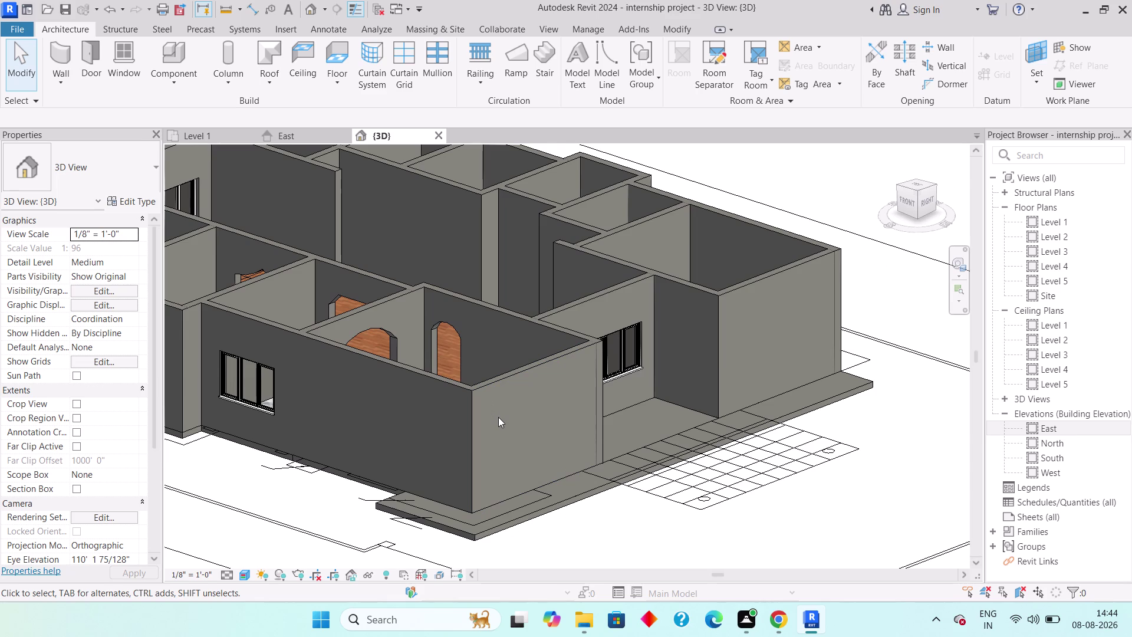
scroll(down, 3)
middle_drag(421, 287, 423, 289)
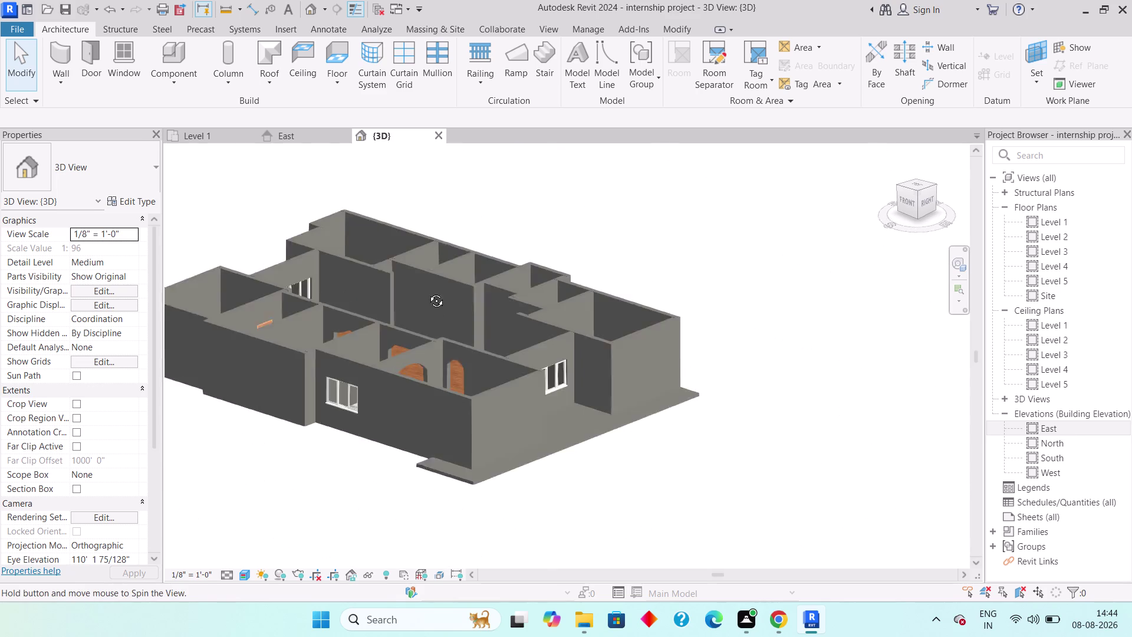
middle_drag(424, 288, 503, 378)
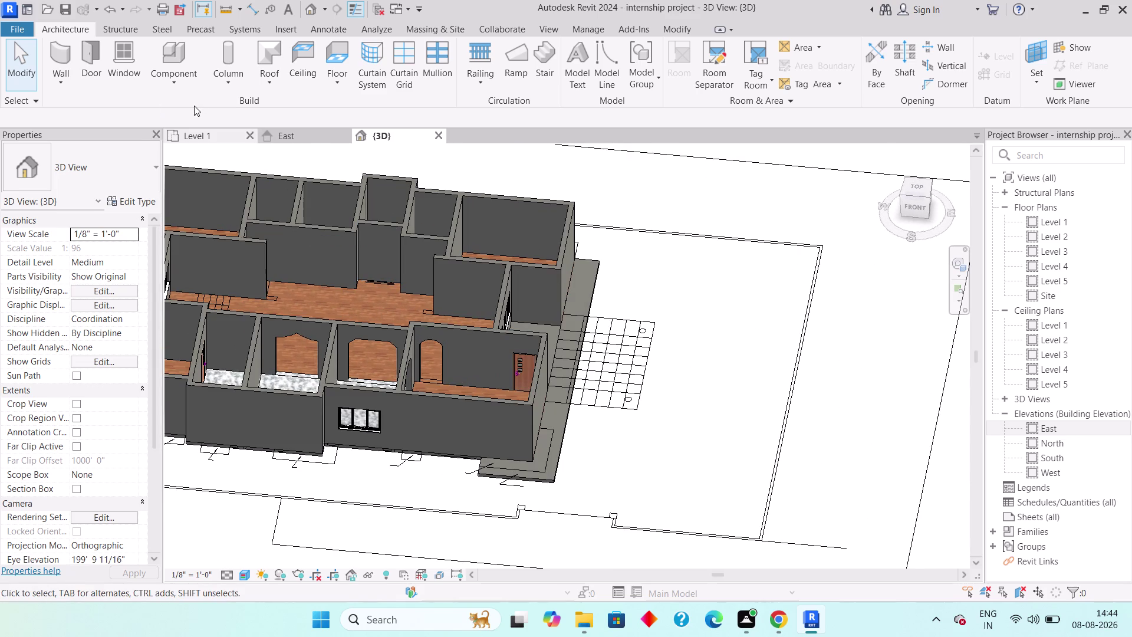
click(220, 133)
scroll(down, 3)
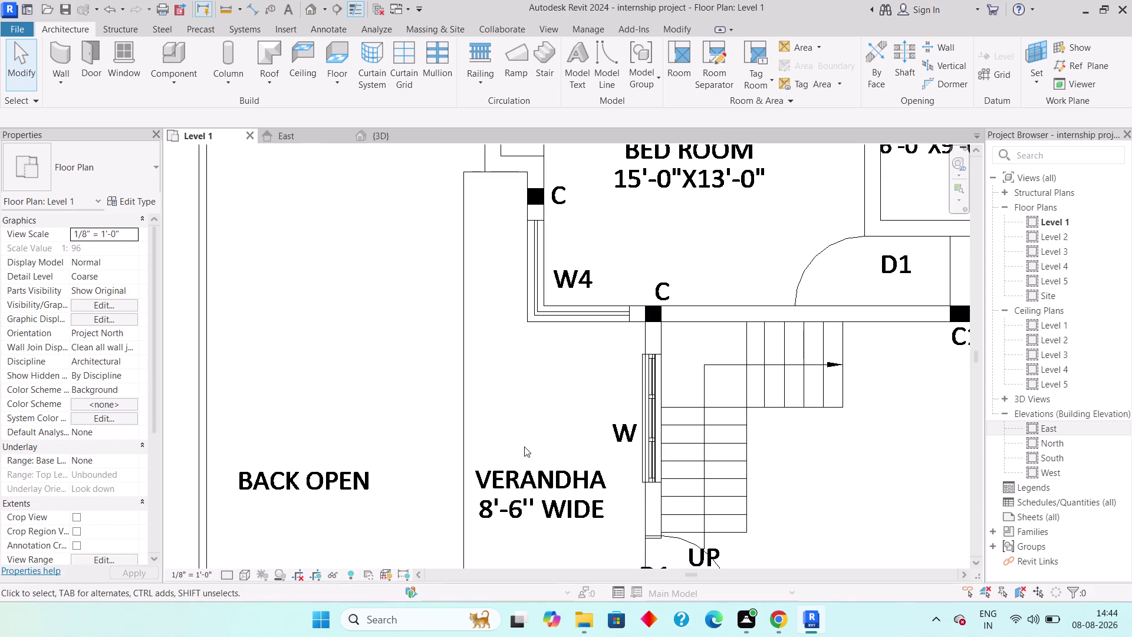
scroll(down, 3)
middle_drag(536, 468, 488, 320)
middle_drag(582, 408, 498, 311)
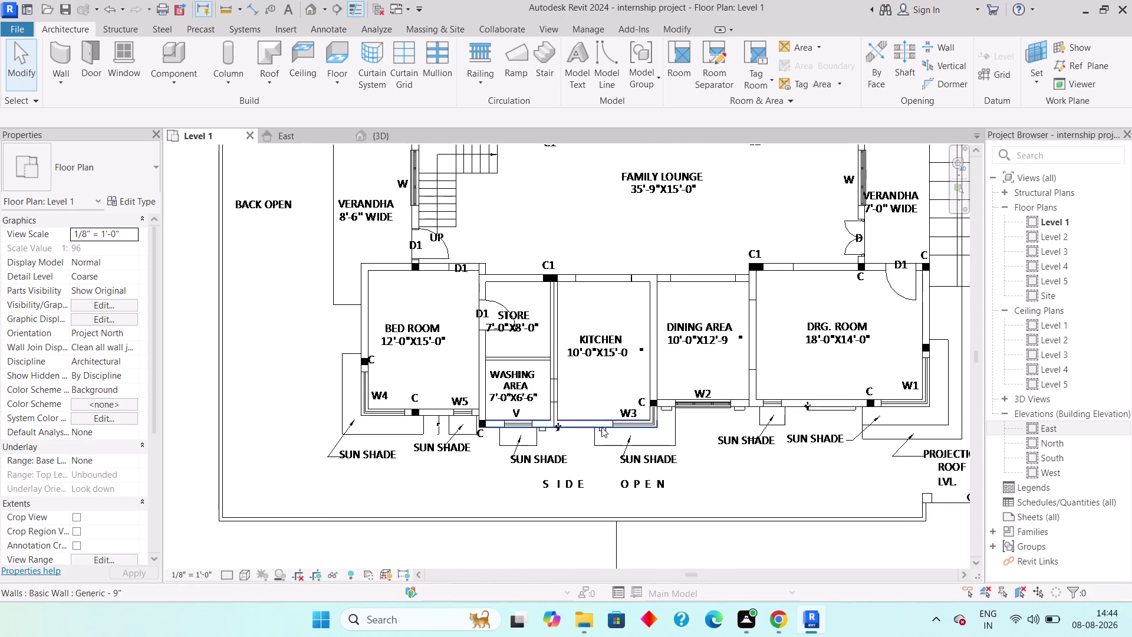
scroll(up, 3)
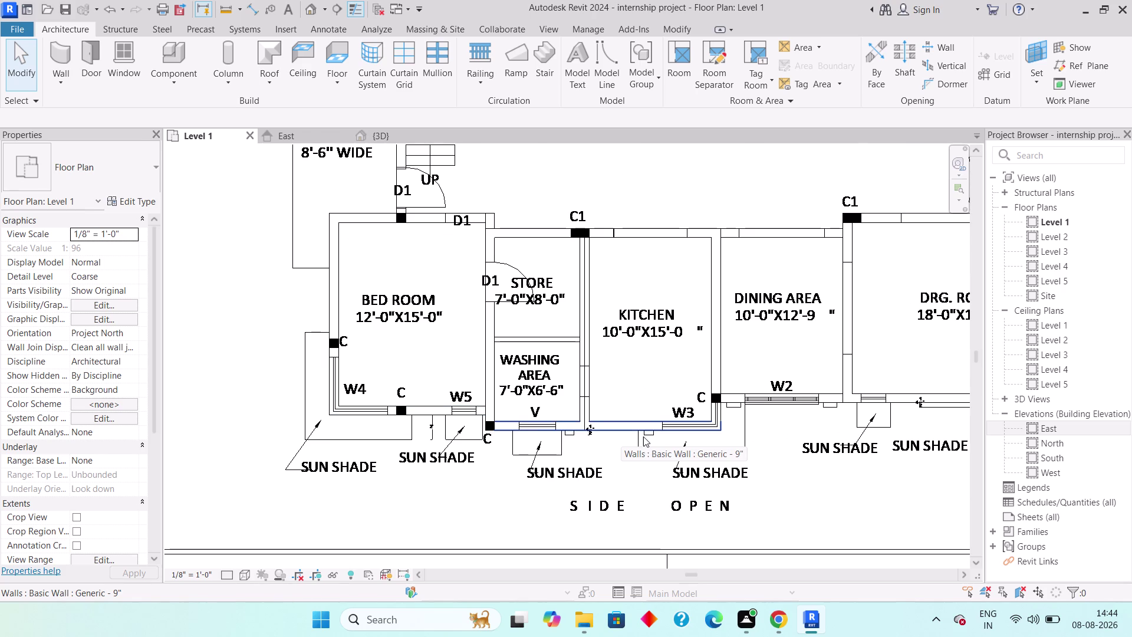
middle_drag(828, 431, 769, 419)
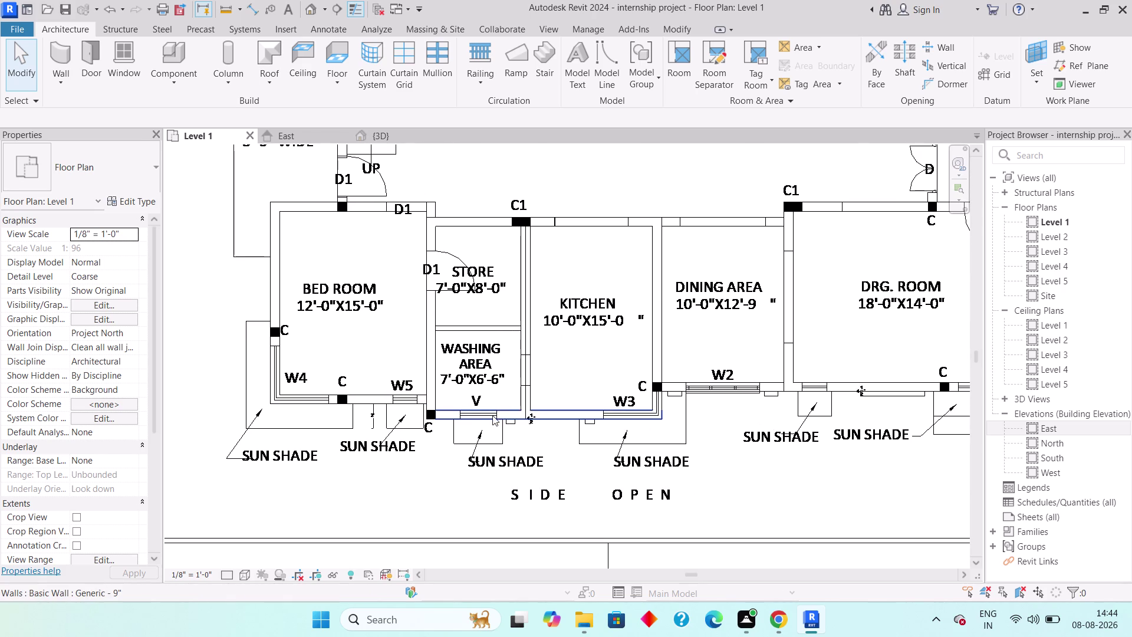
scroll(up, 3)
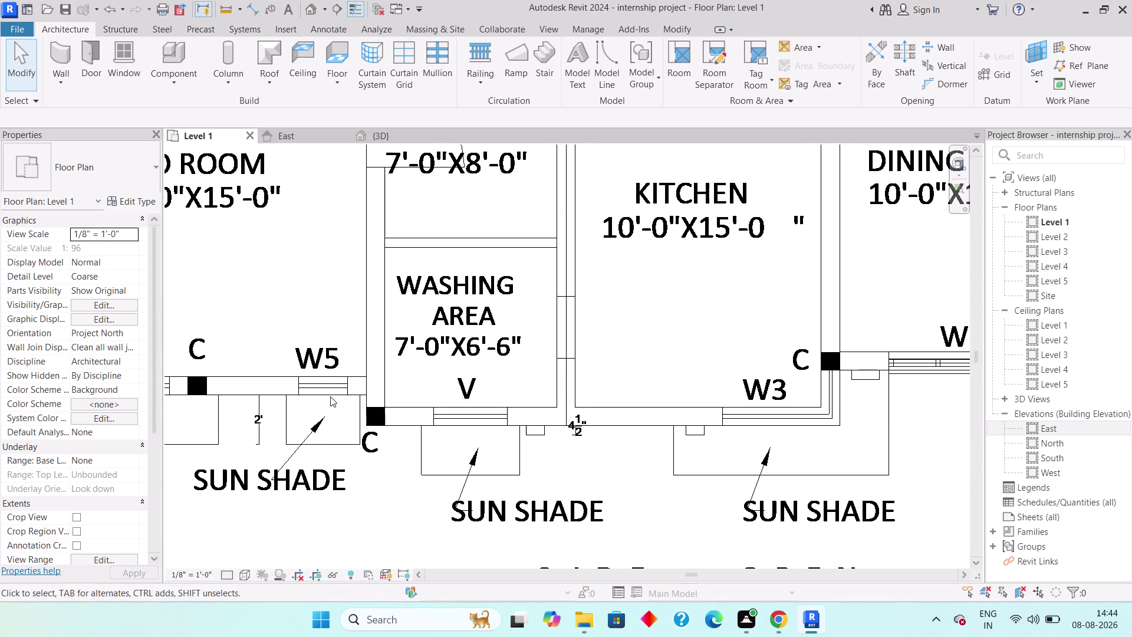
scroll(down, 3)
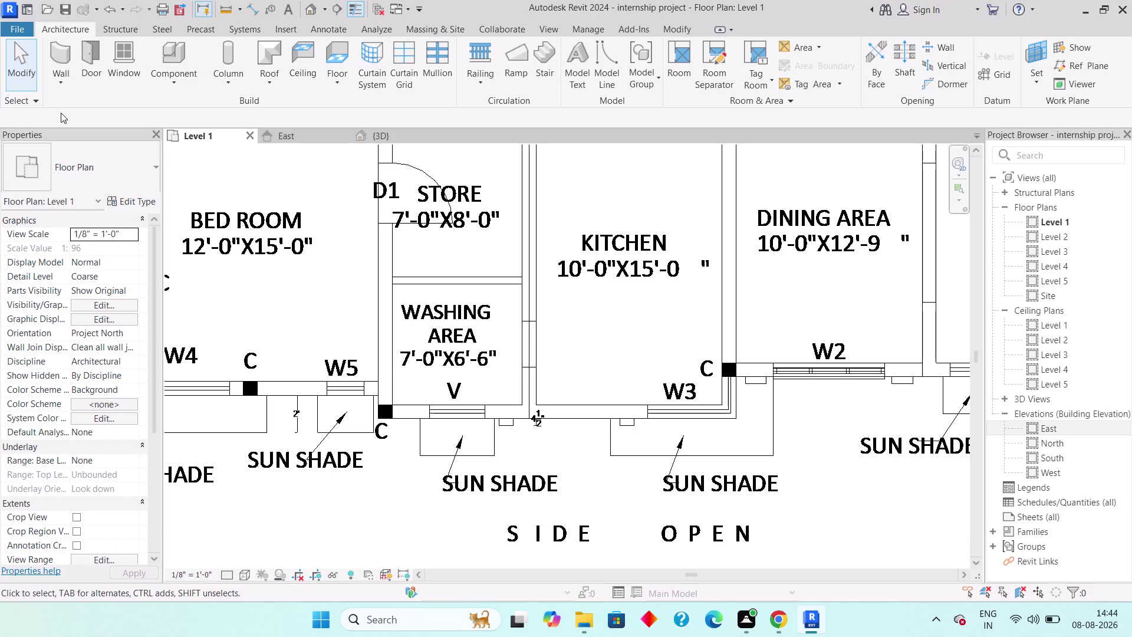
scroll(down, 3)
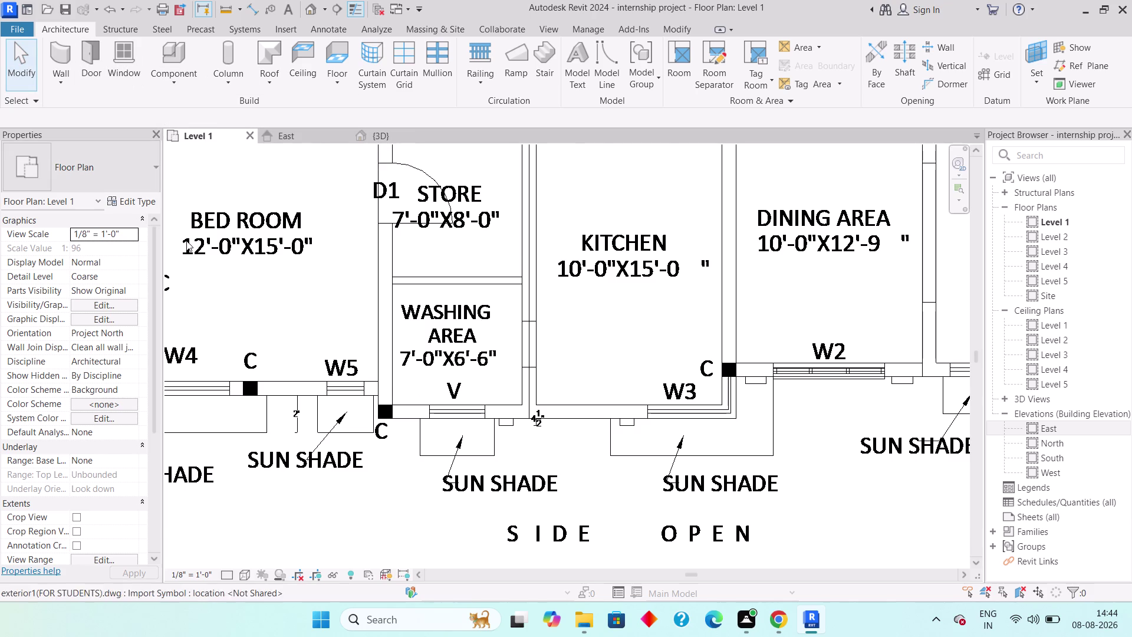
scroll(down, 3)
middle_drag(313, 245, 334, 460)
scroll(down, 3)
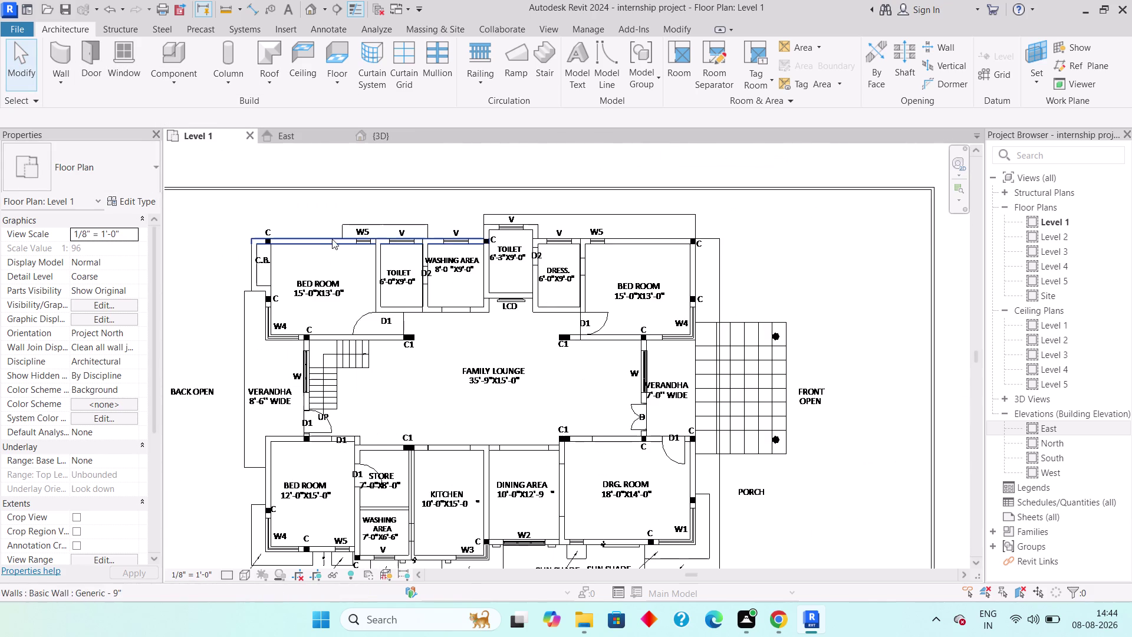
middle_drag(334, 246, 334, 262)
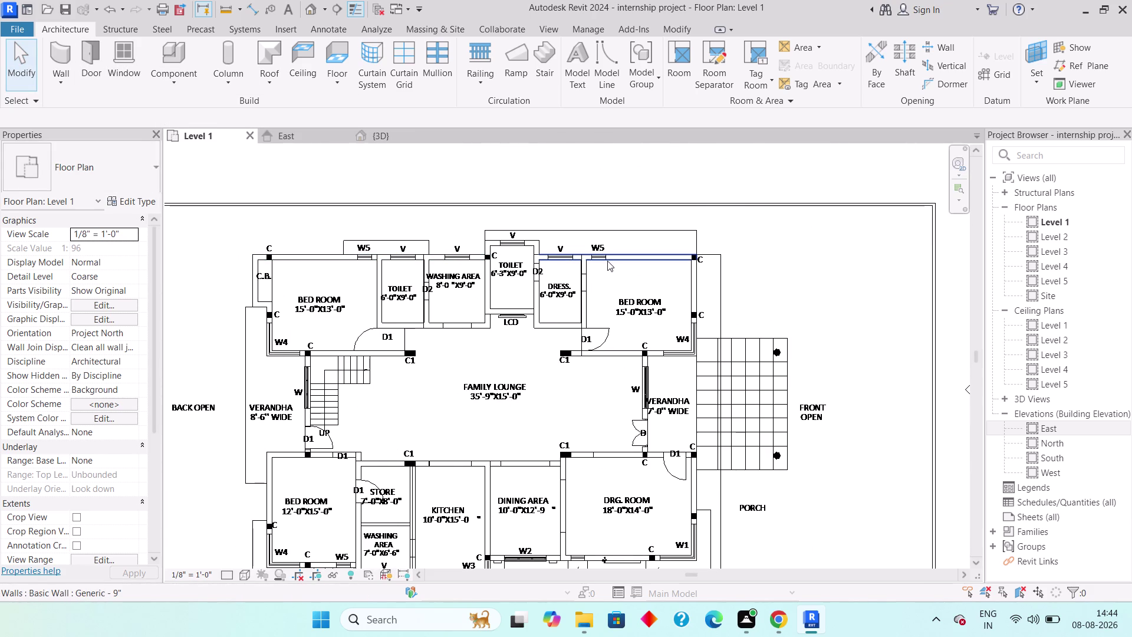
middle_drag(617, 302, 600, 218)
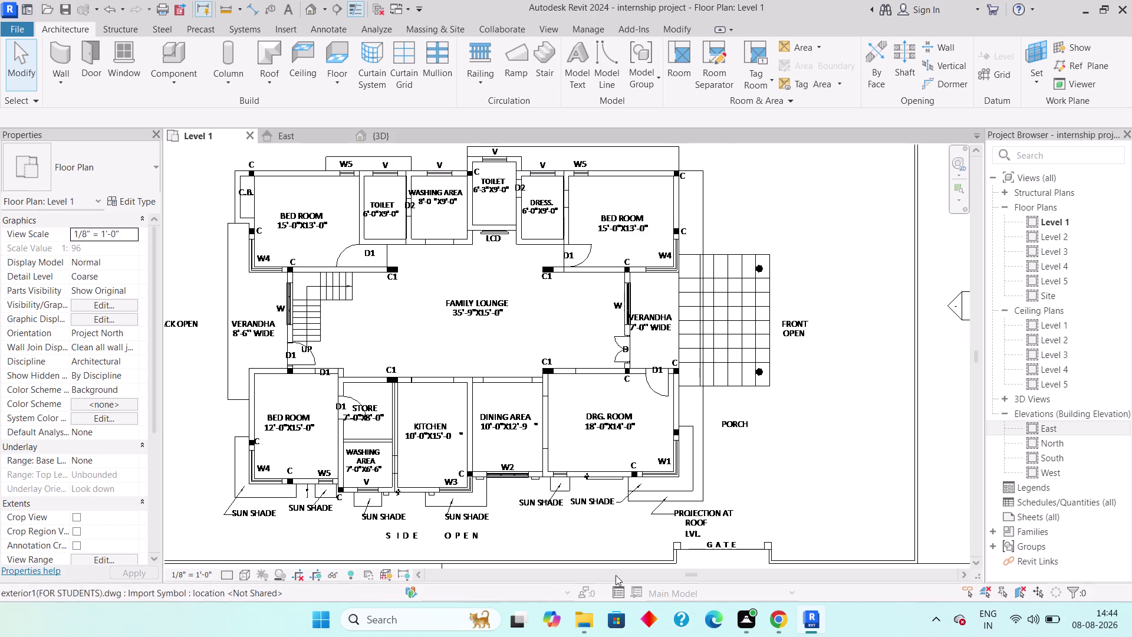
scroll(up, 3)
scroll(down, 3)
middle_drag(580, 511, 584, 572)
scroll(down, 3)
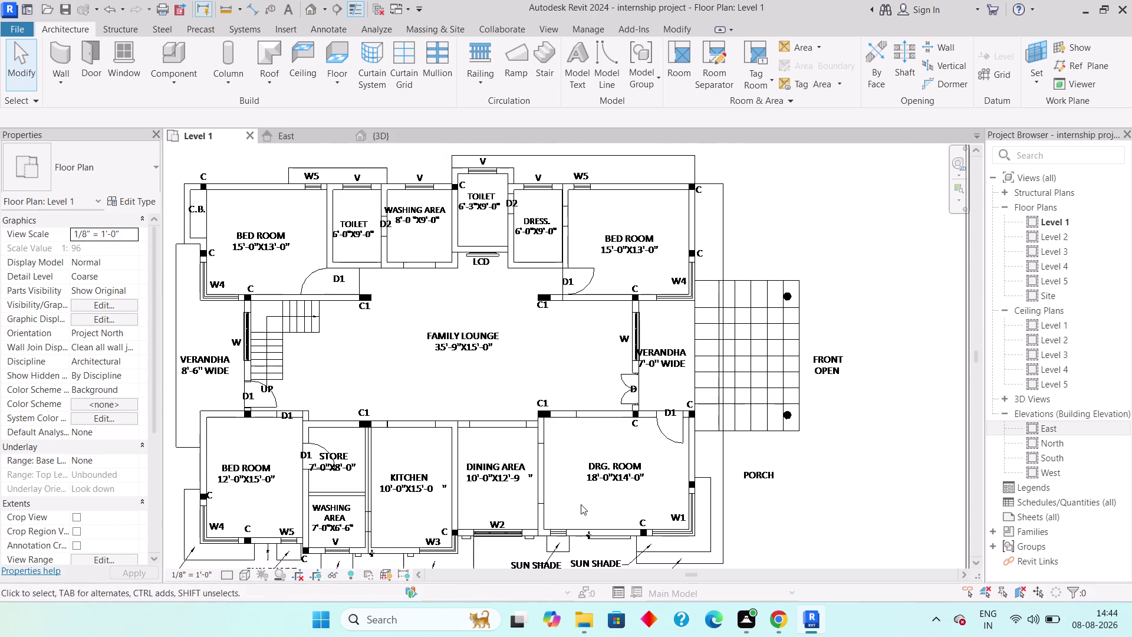
middle_drag(589, 516, 584, 486)
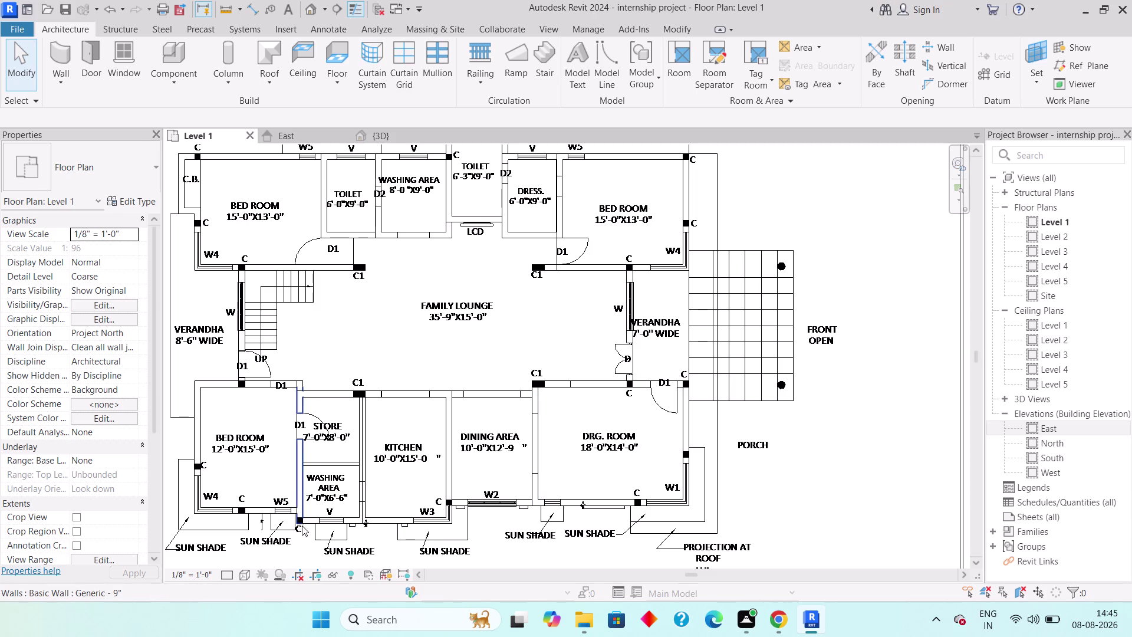
click(122, 67)
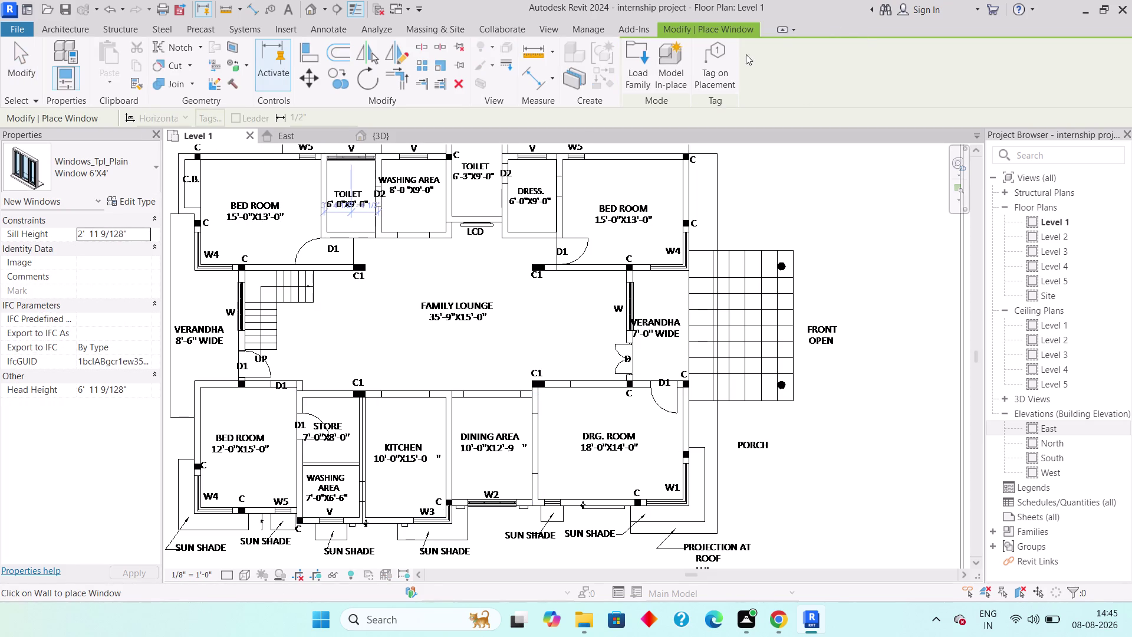
Preview the window families in the Windows folder one by one.
click(639, 70)
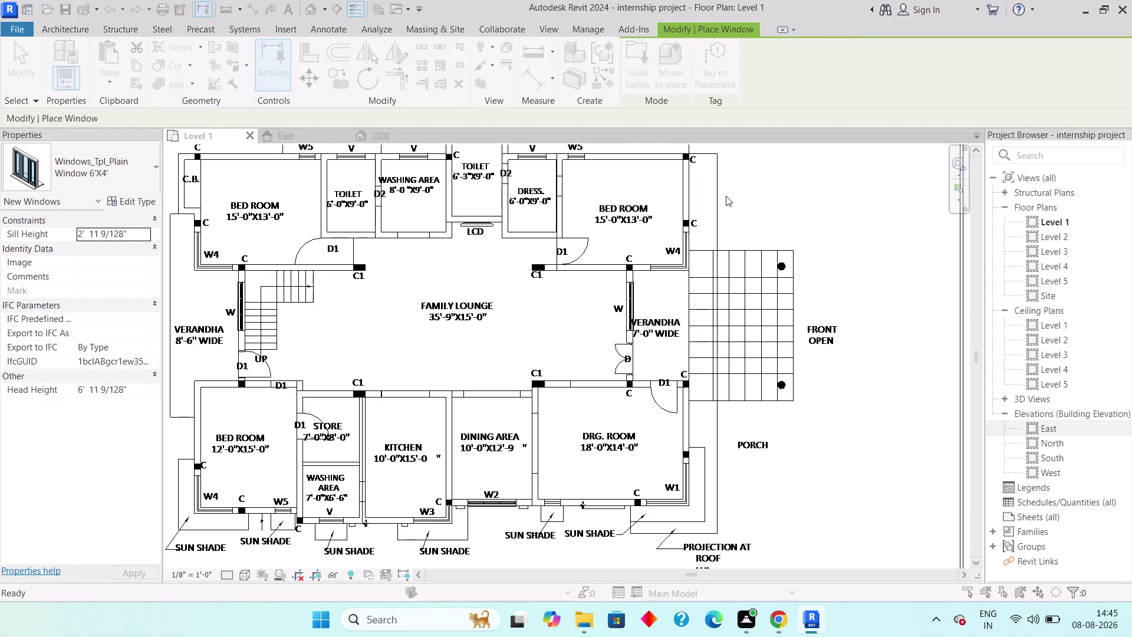
click(630, 206)
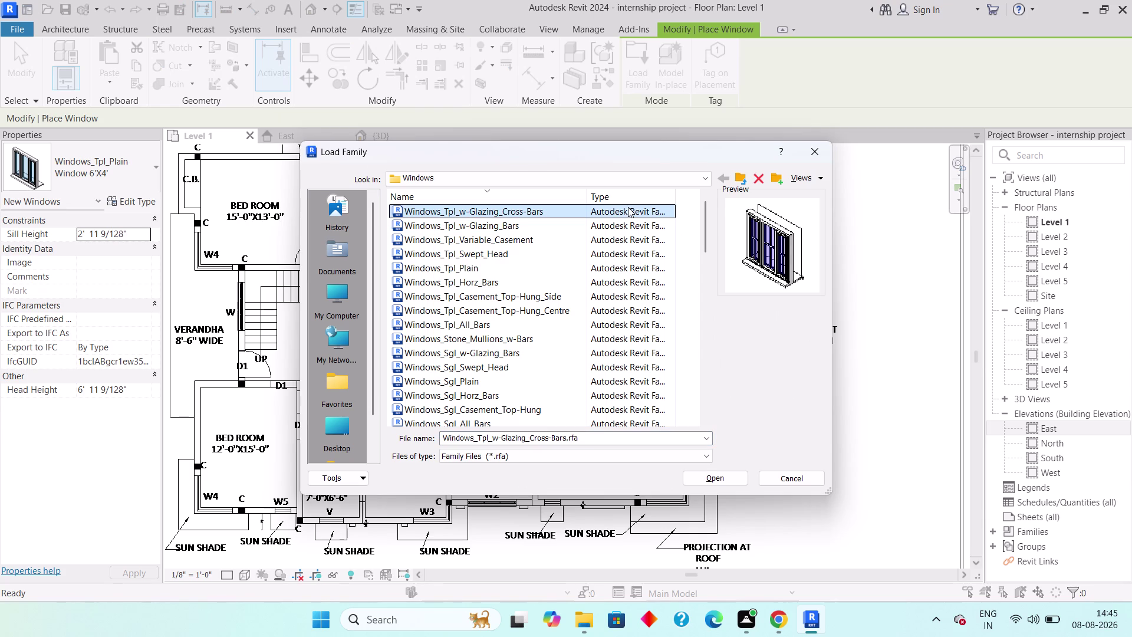
key(Down)
key(Down)
key(Down)
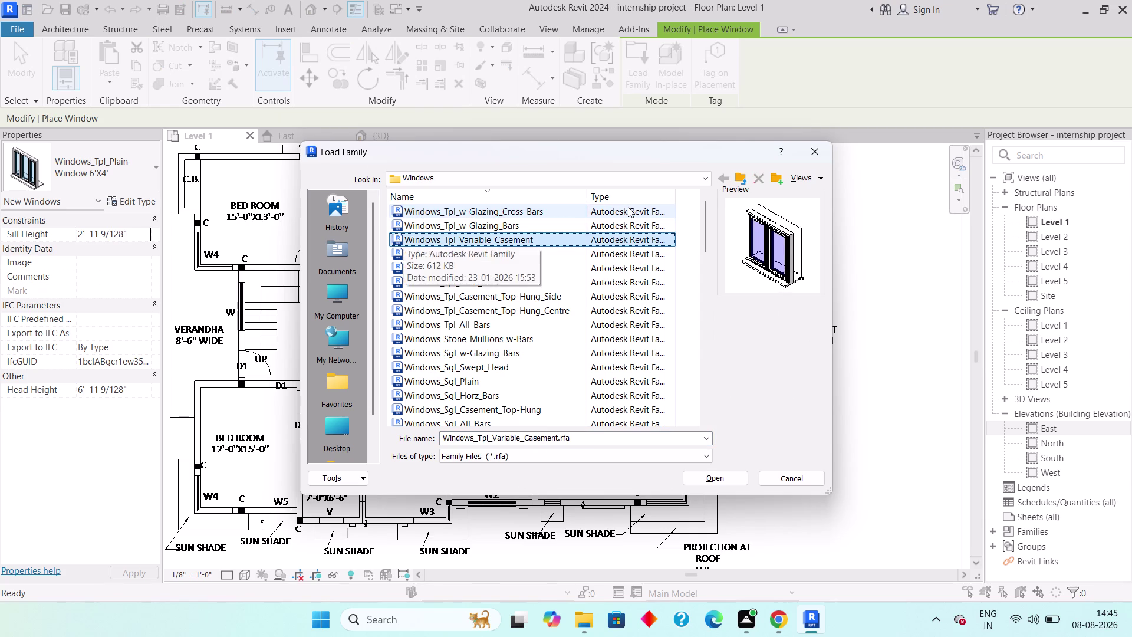
key(Down)
key(Down)
key(Down)
key(Down)
key(Down)
key(Down)
key(Down)
key(Down)
key(Down)
key(Down)
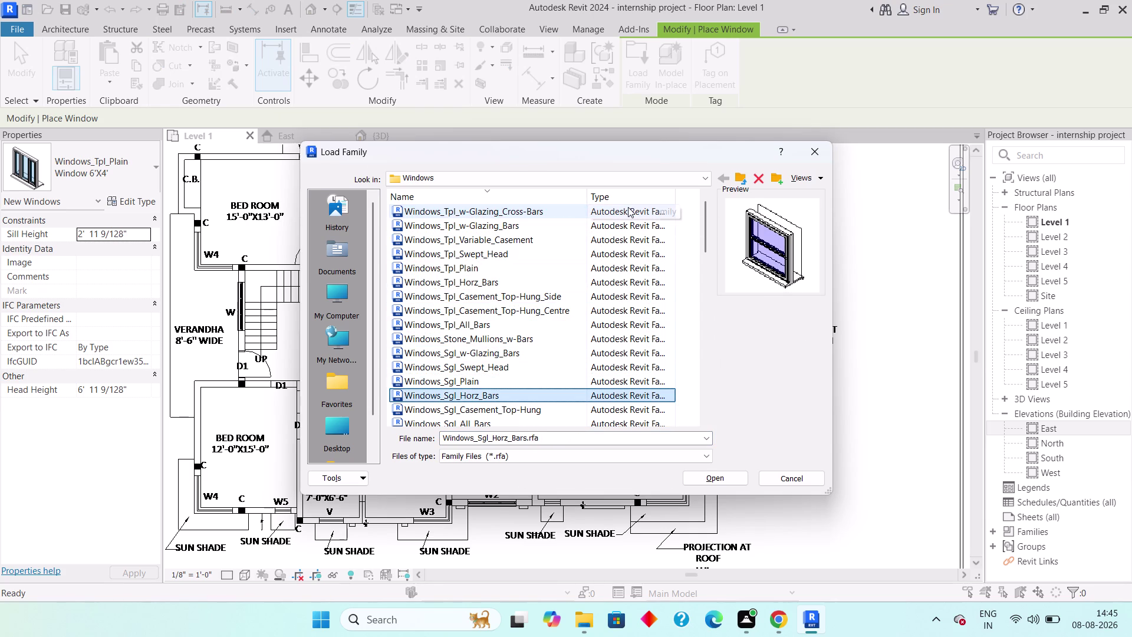
Select Windows_Sgl_Swept_Head.rfa and load it into the project.
key(Up)
key(Up)
key(Down)
key(Up)
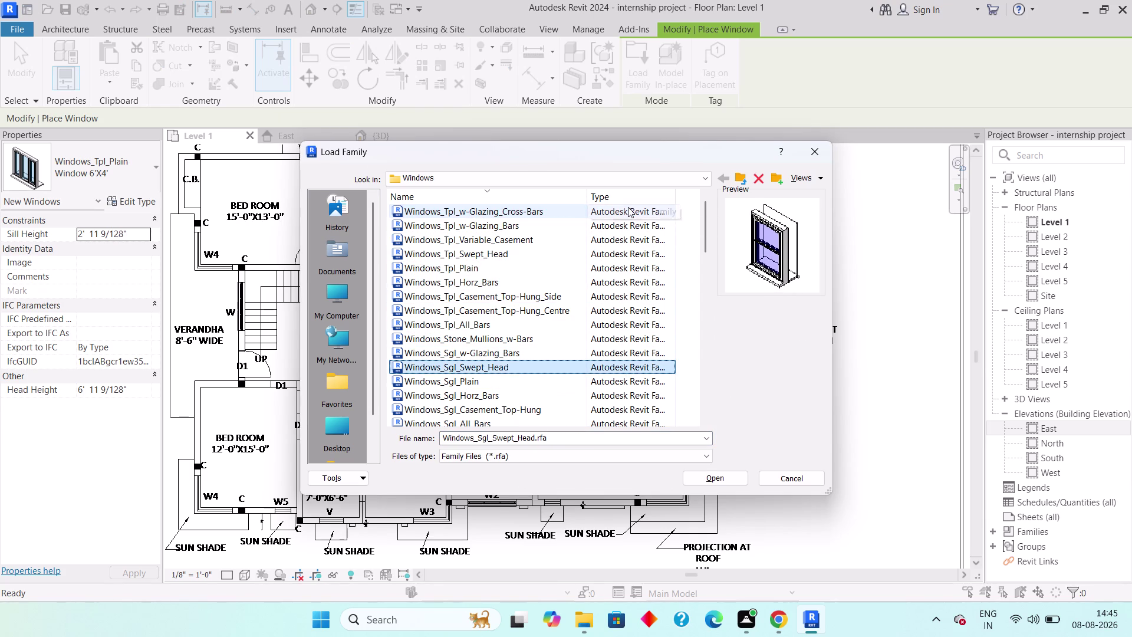
click(719, 483)
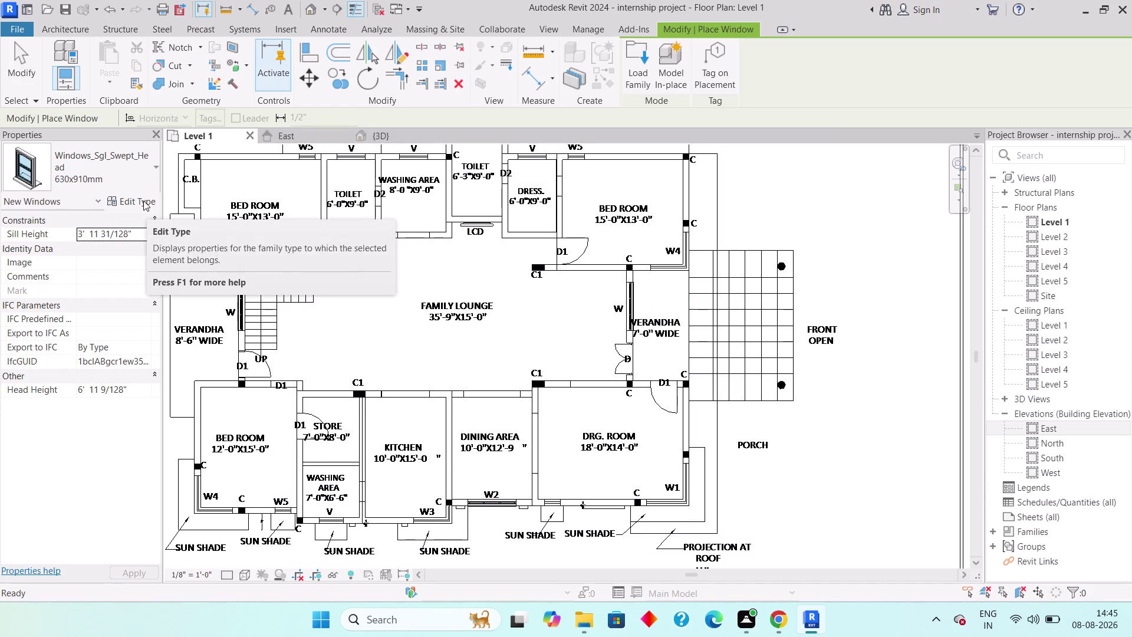
Duplicate the swept-head window type and name the copy Window 2'X3'.
click(143, 201)
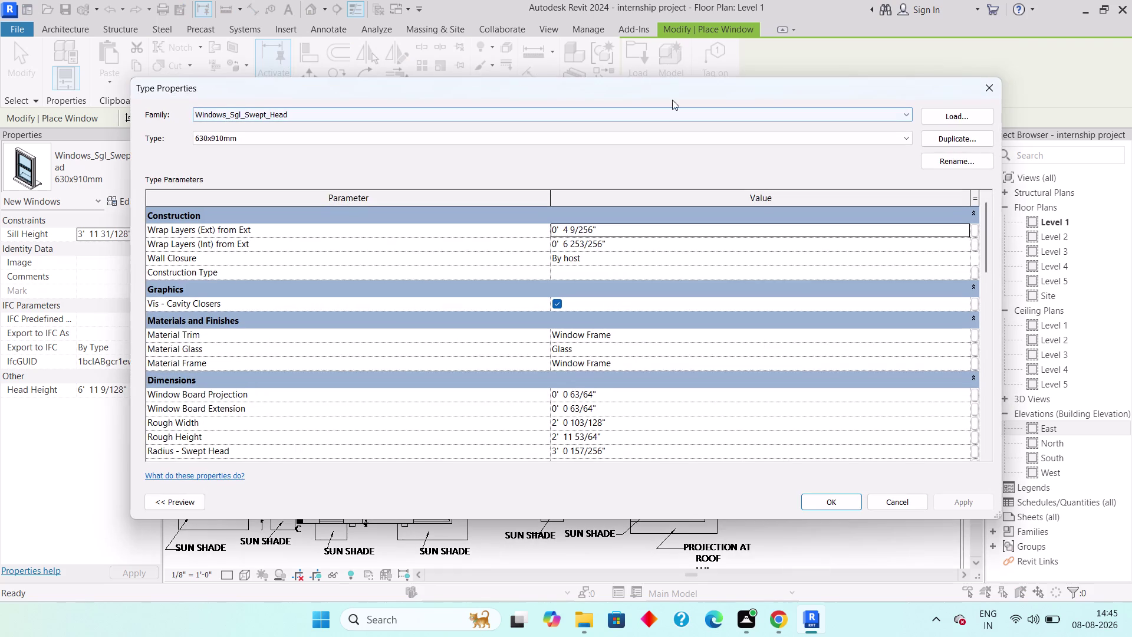
click(962, 141)
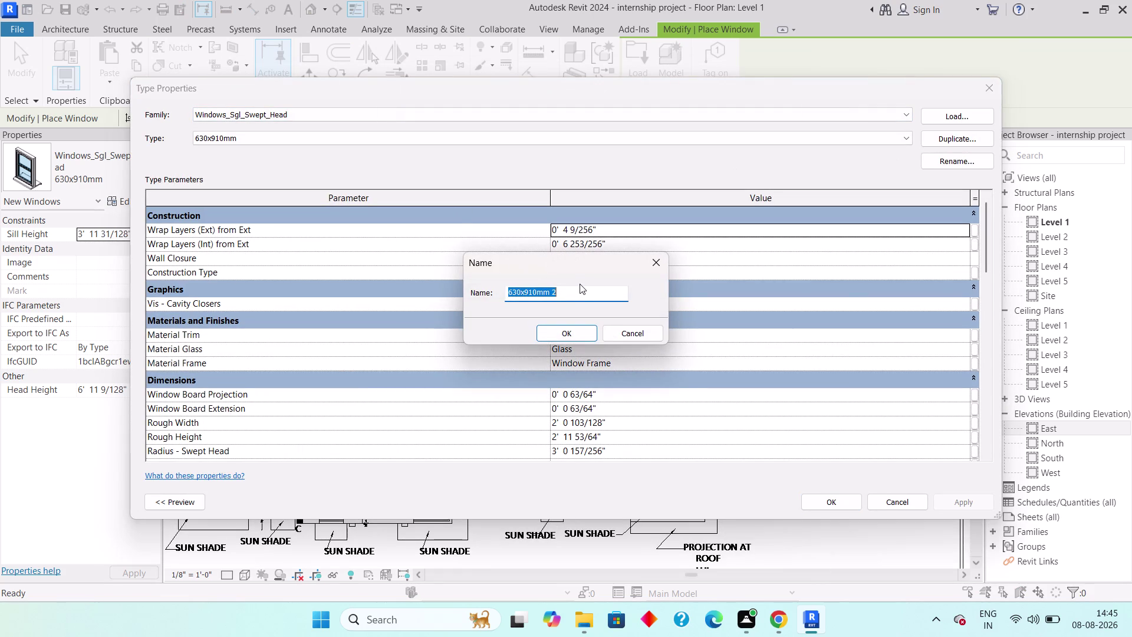
key(shift+w)
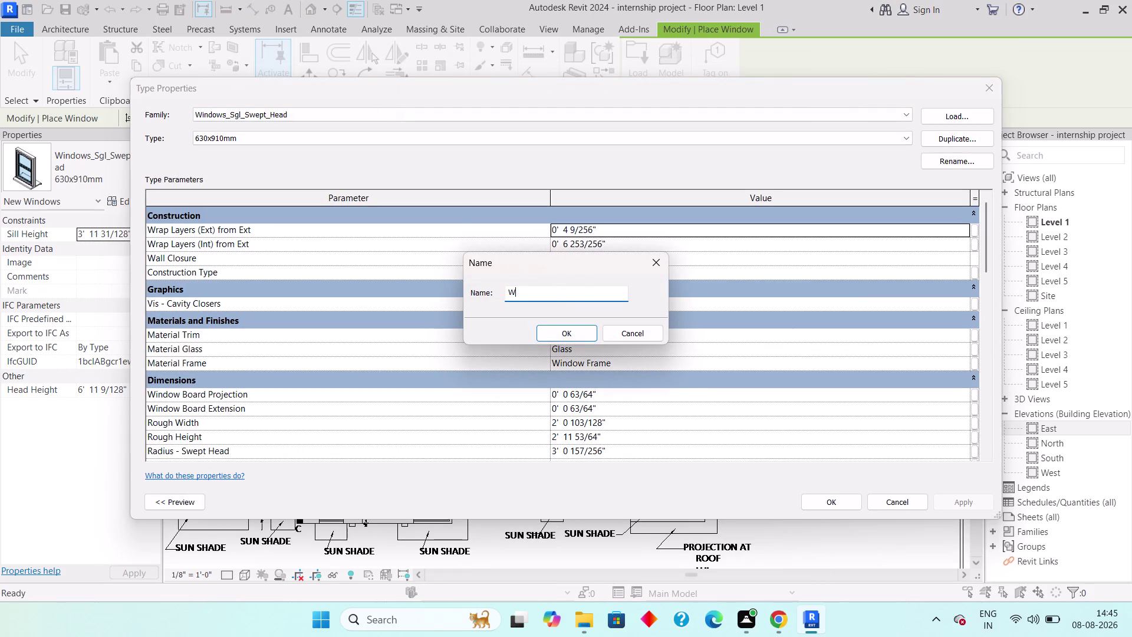
text(in)
text(d)
text(wo)
key(space)
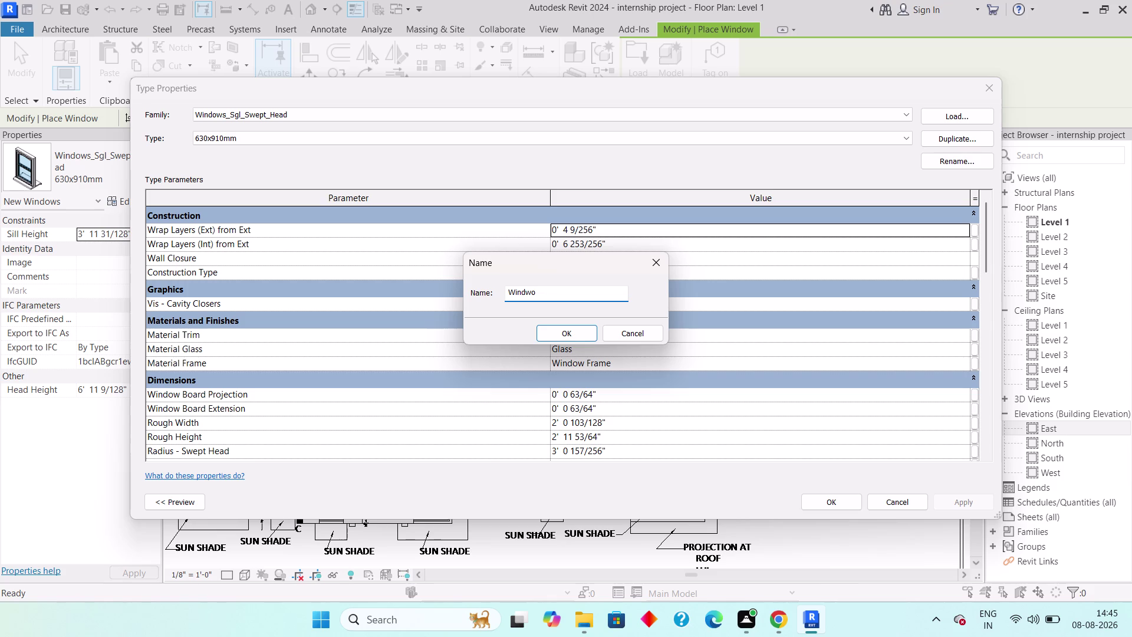
key(BackSpace)
key(BackSpace)
key(BackSpace)
text(ow)
key(space)
key(2)
key(apostrophe)
key(shift+x)
key(3)
key(apostrophe)
key(Return)
Set Rough Width to 2' and Rough Height to 3', and confirm.
scroll(down, 3)
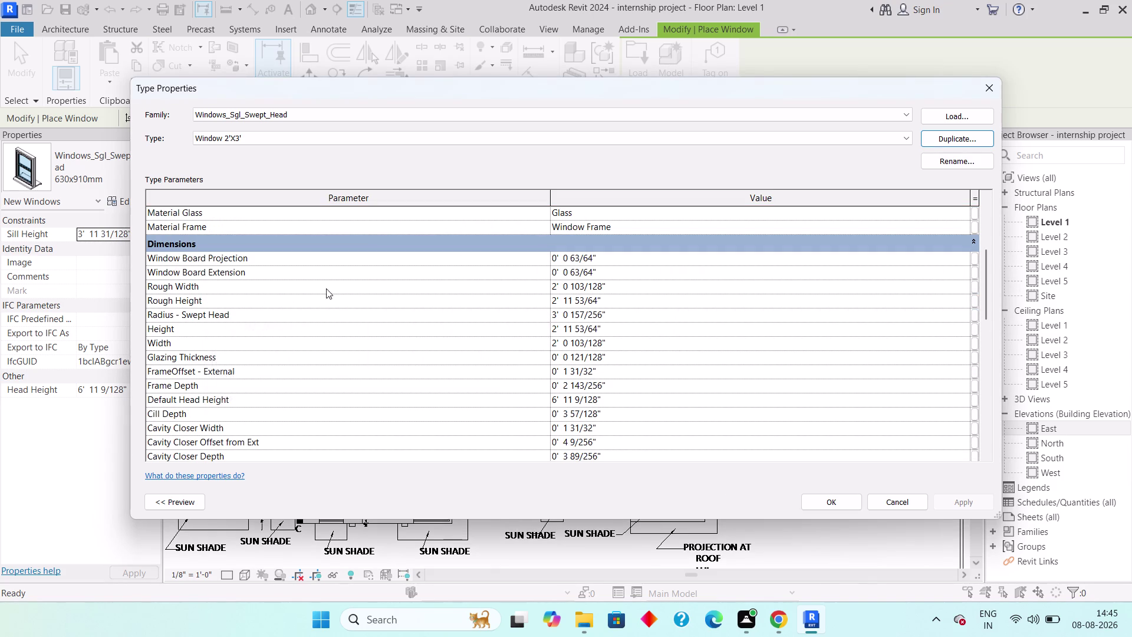
click(628, 286)
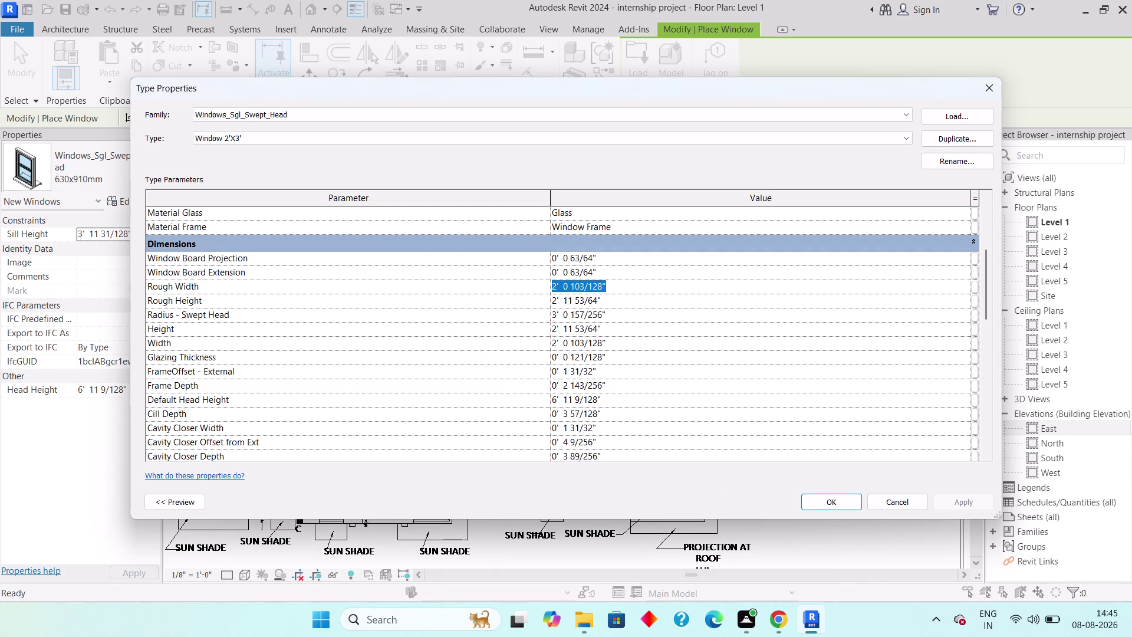
text(2')
key(Return)
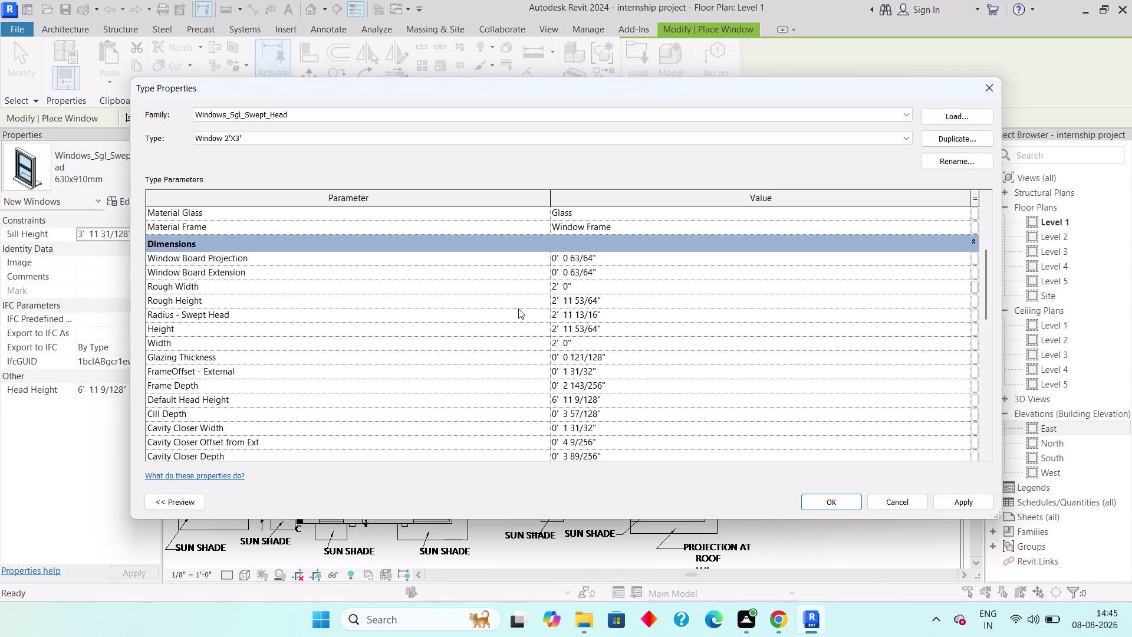
click(622, 299)
text(3)
text(')
key(Return)
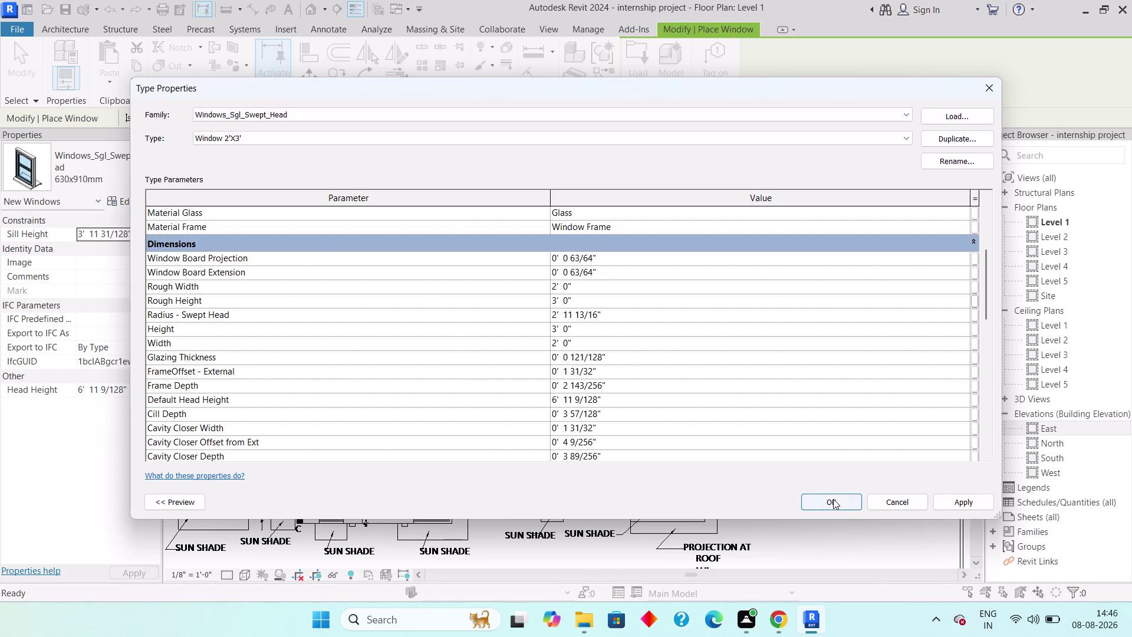
click(839, 498)
Place windows in the drawing room's outer wall and at the lower bedroom's W5 mark.
middle_drag(562, 461, 551, 398)
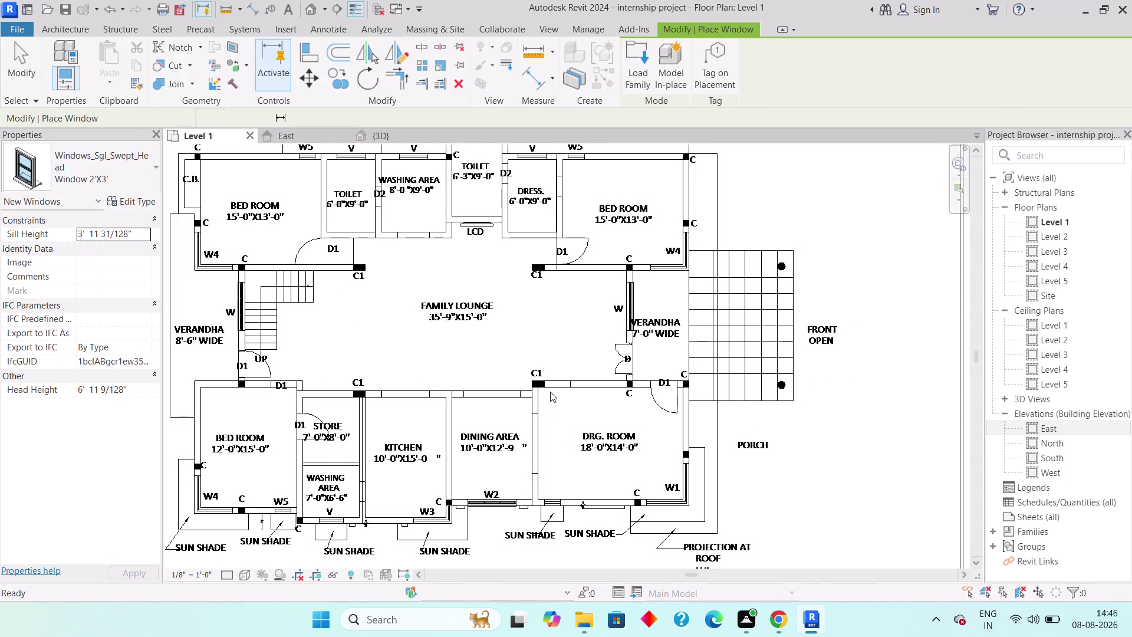
middle_drag(551, 398, 547, 383)
scroll(up, 3)
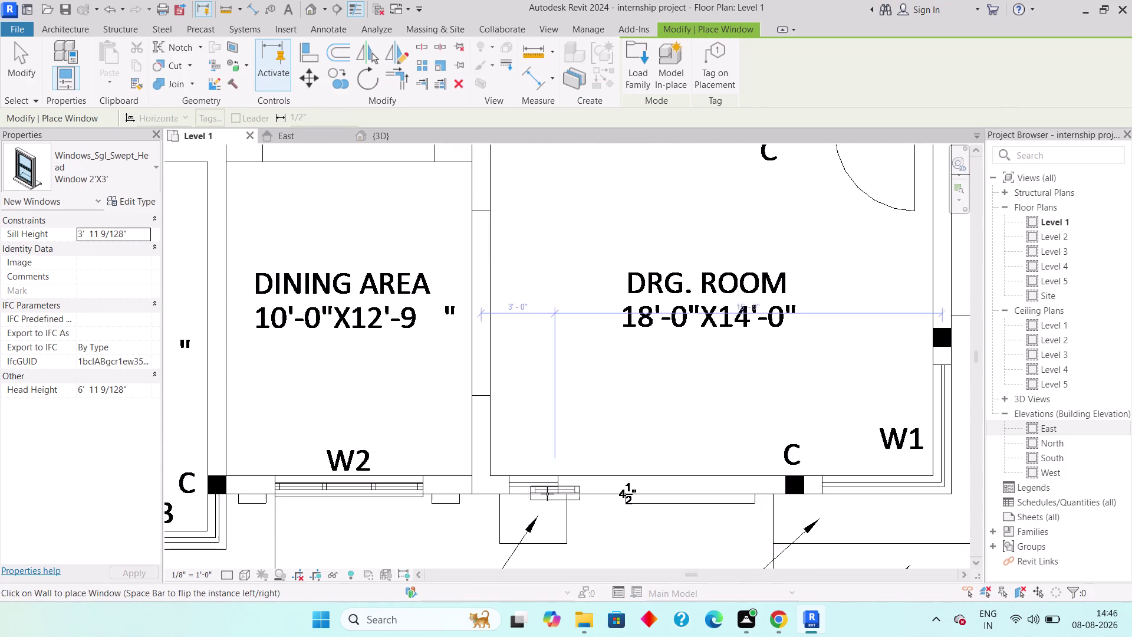
click(536, 487)
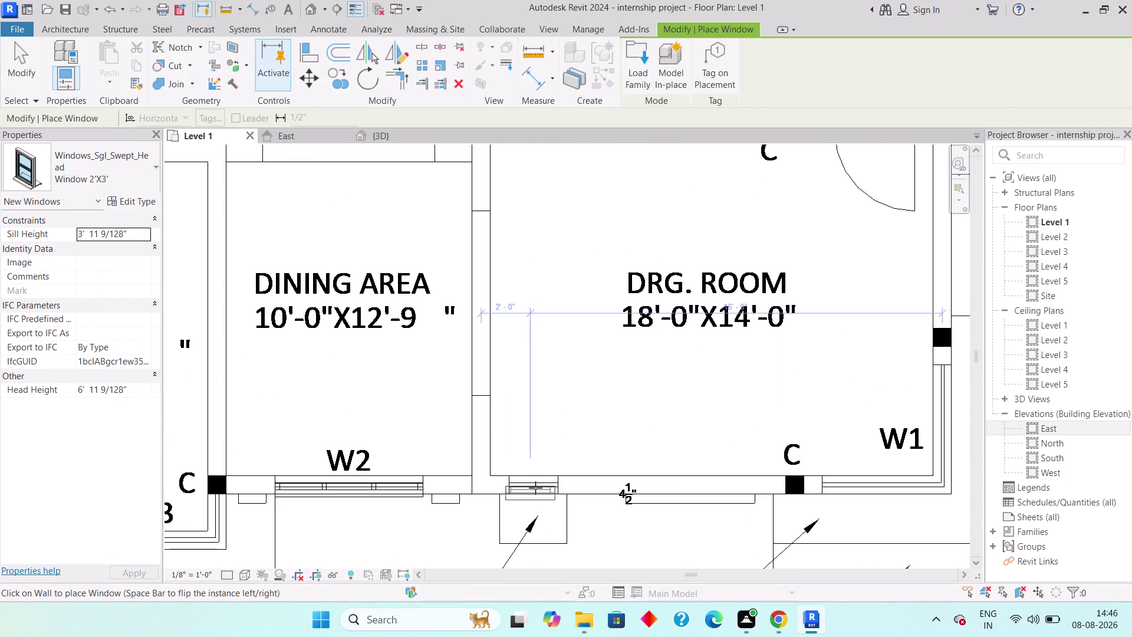
middle_drag(413, 500, 757, 464)
scroll(down, 3)
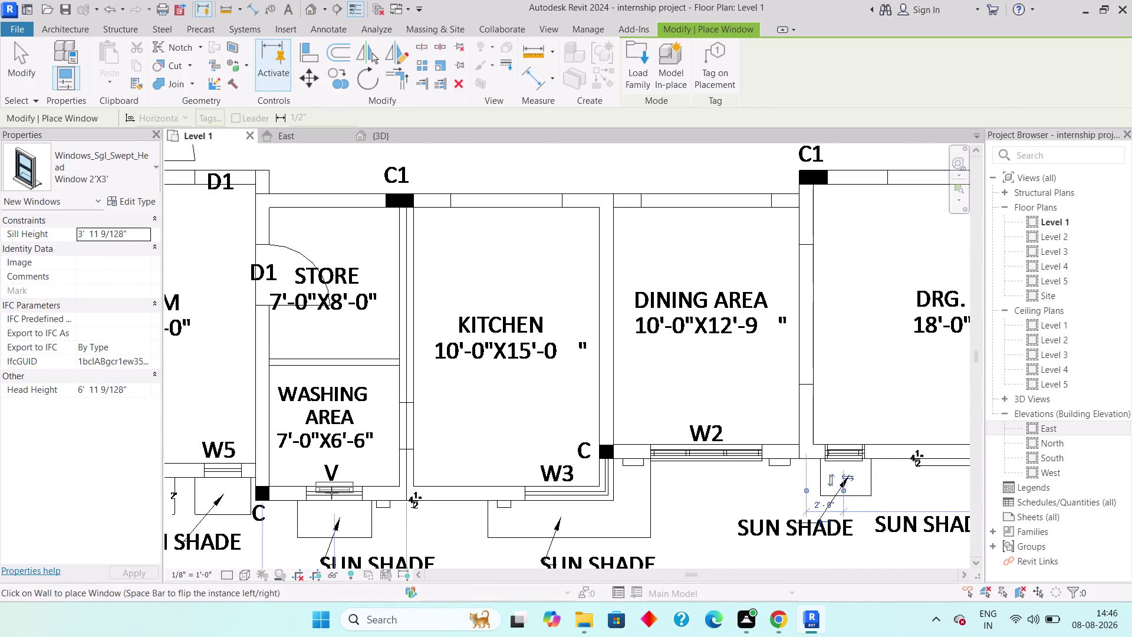
middle_drag(332, 493, 507, 479)
click(394, 464)
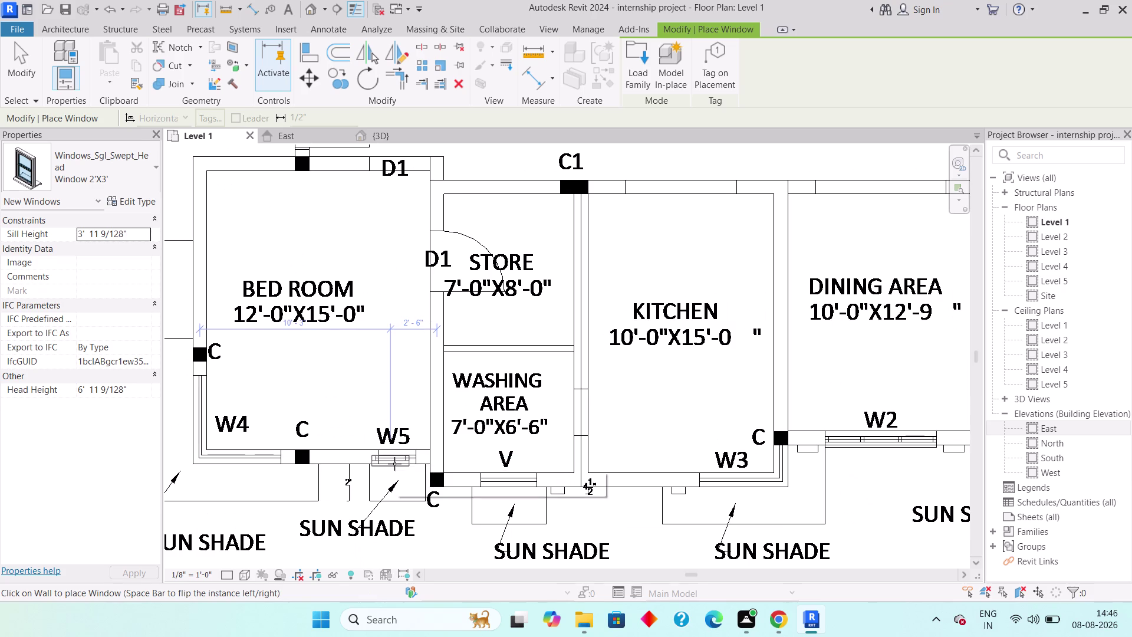
Place windows at the upper bedroom and right bedroom W5 marks.
scroll(down, 3)
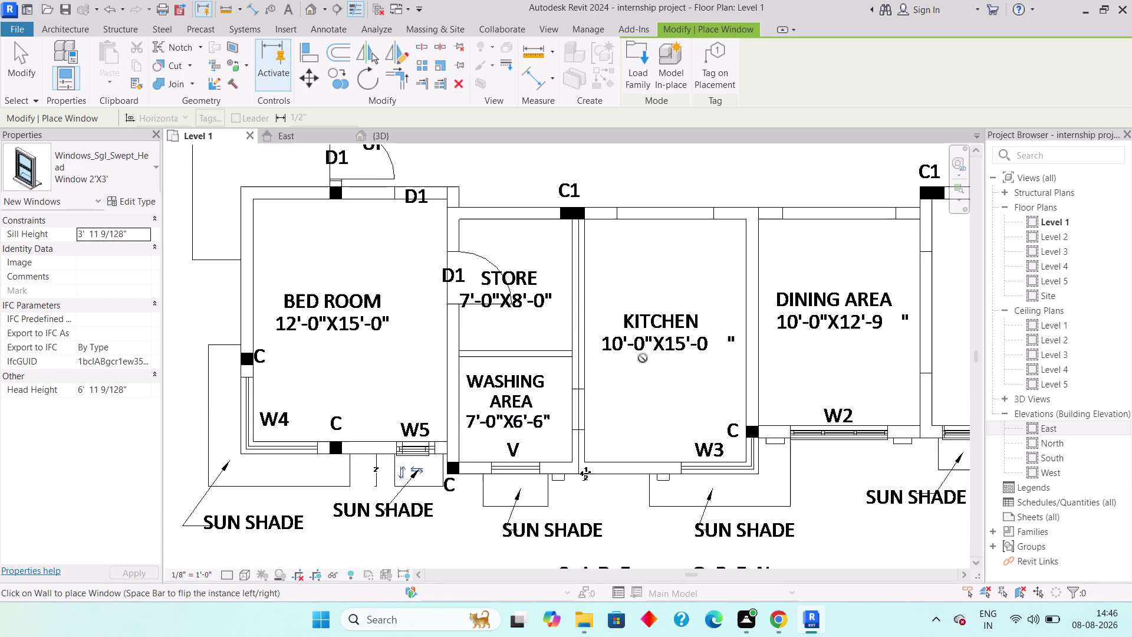
middle_drag(656, 323, 583, 528)
scroll(down, 3)
scroll(up, 3)
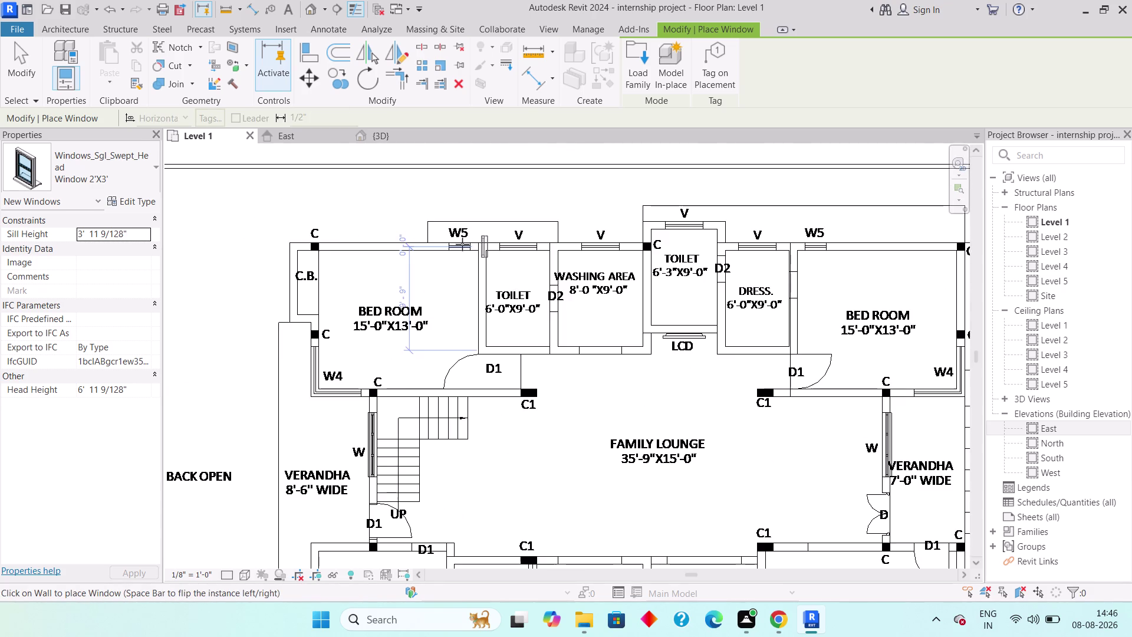
scroll(up, 3)
click(454, 242)
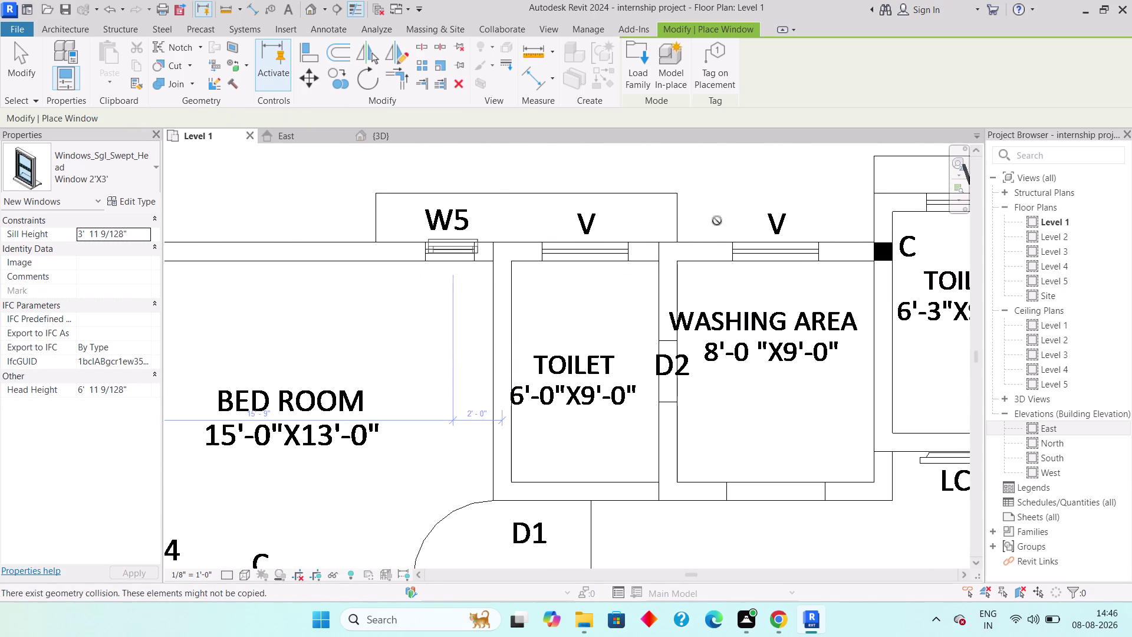
middle_drag(714, 221, 440, 234)
middle_drag(867, 252, 597, 281)
click(728, 281)
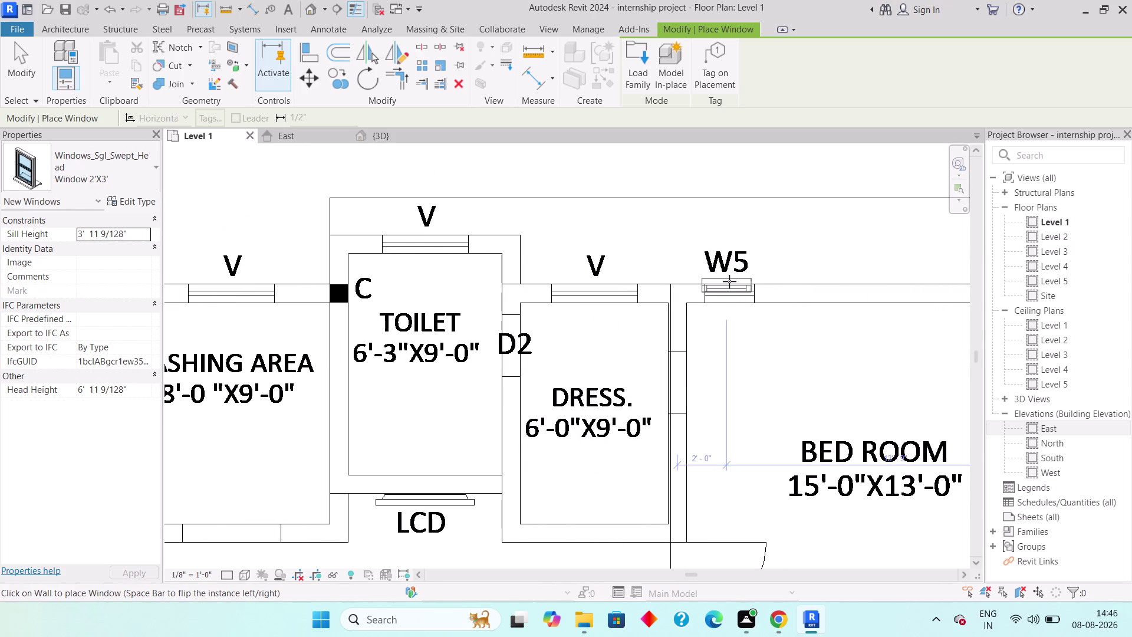
Stop placing windows and clear the accidental selections.
key(Escape)
key(Escape)
key(Escape)
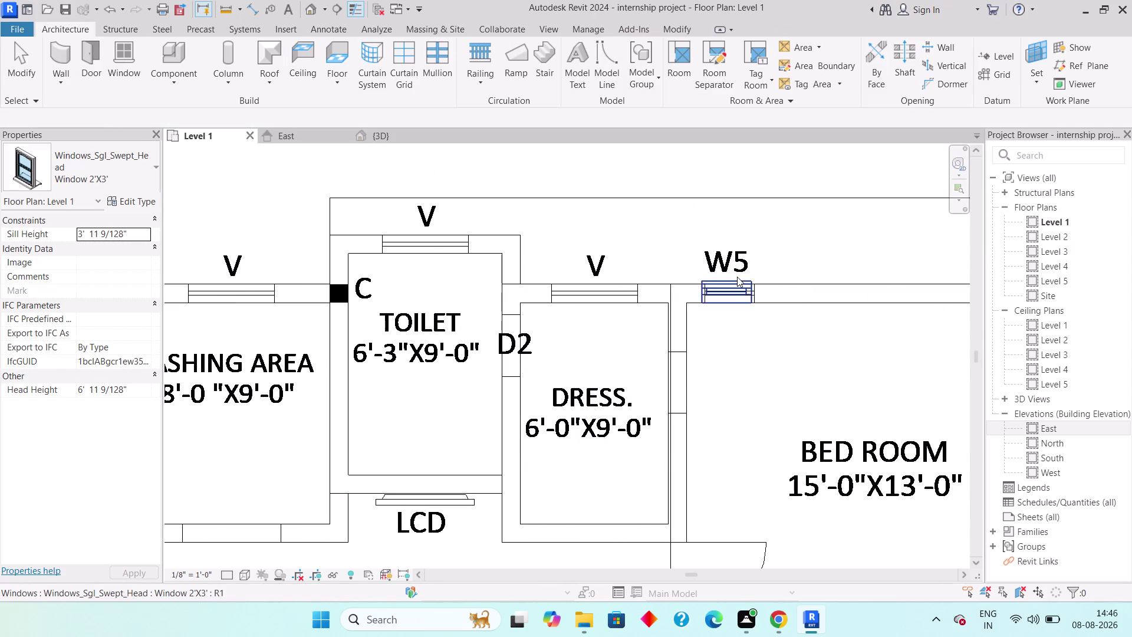
scroll(up, 3)
click(741, 285)
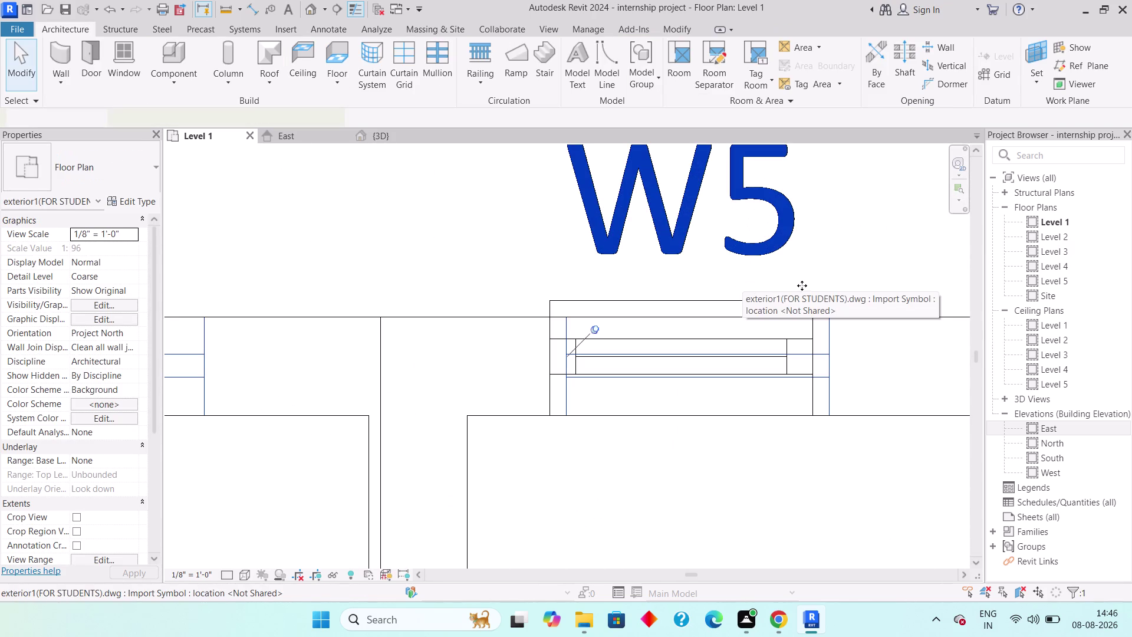
key(Escape)
key(Escape)
click(767, 304)
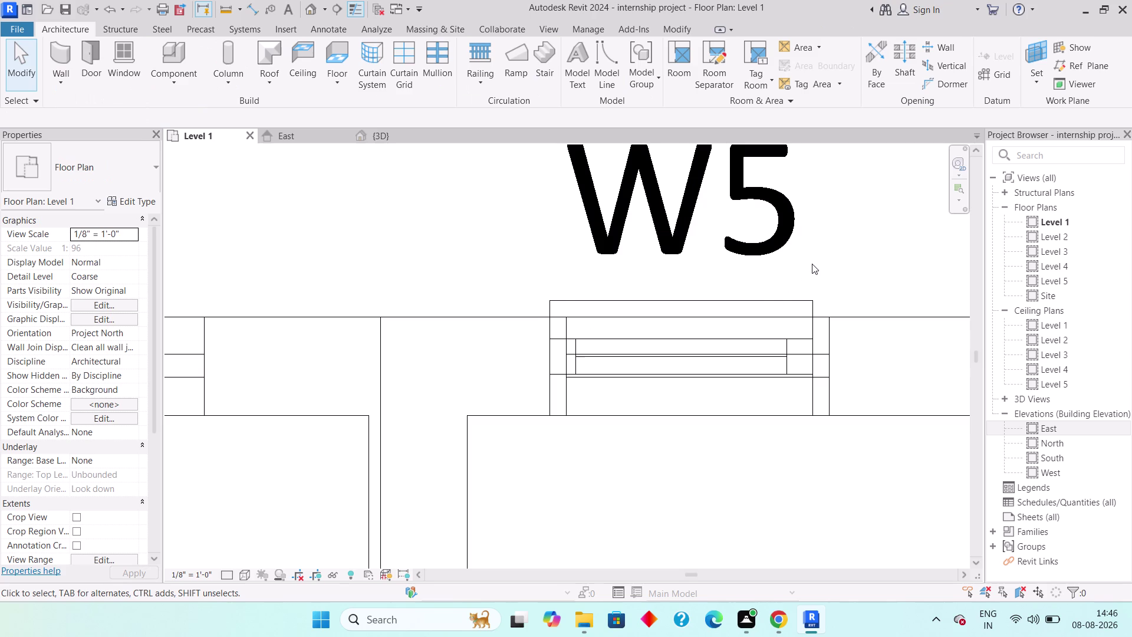
key(Right)
key(Right)
key(Right)
key(Right)
Nudge the right bedroom window rightward into line with the W5 mark, then deselect it.
click(812, 296)
scroll(up, 3)
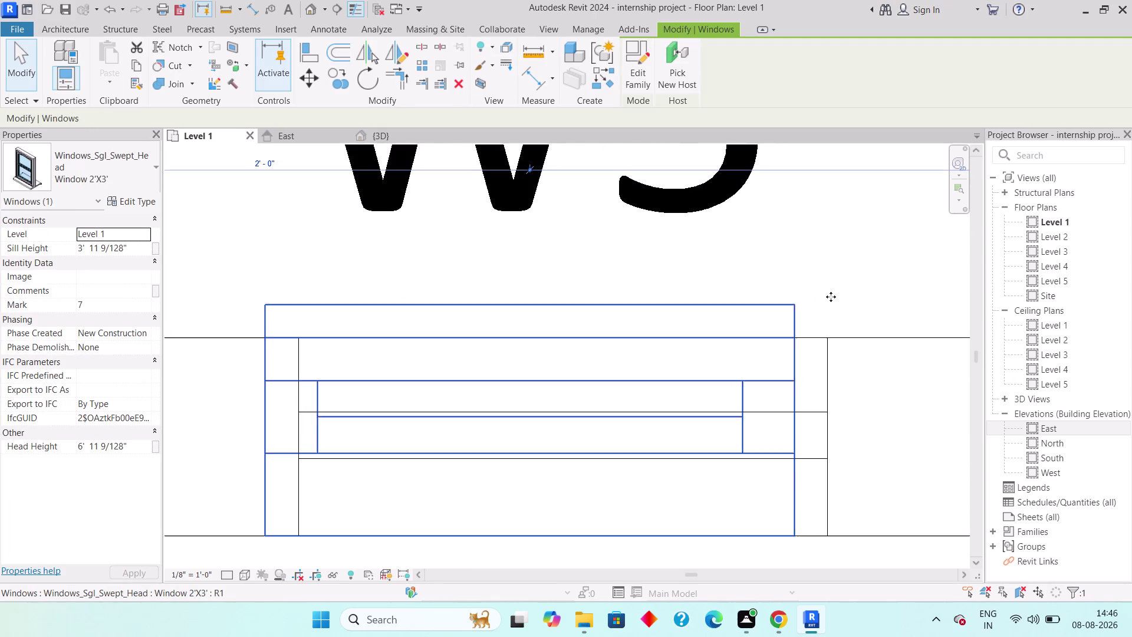
key(Right)
key(Right)
key(Right)
key(Right)
key(Right)
key(Right)
key(Right)
key(Right)
key(Right)
key(Right)
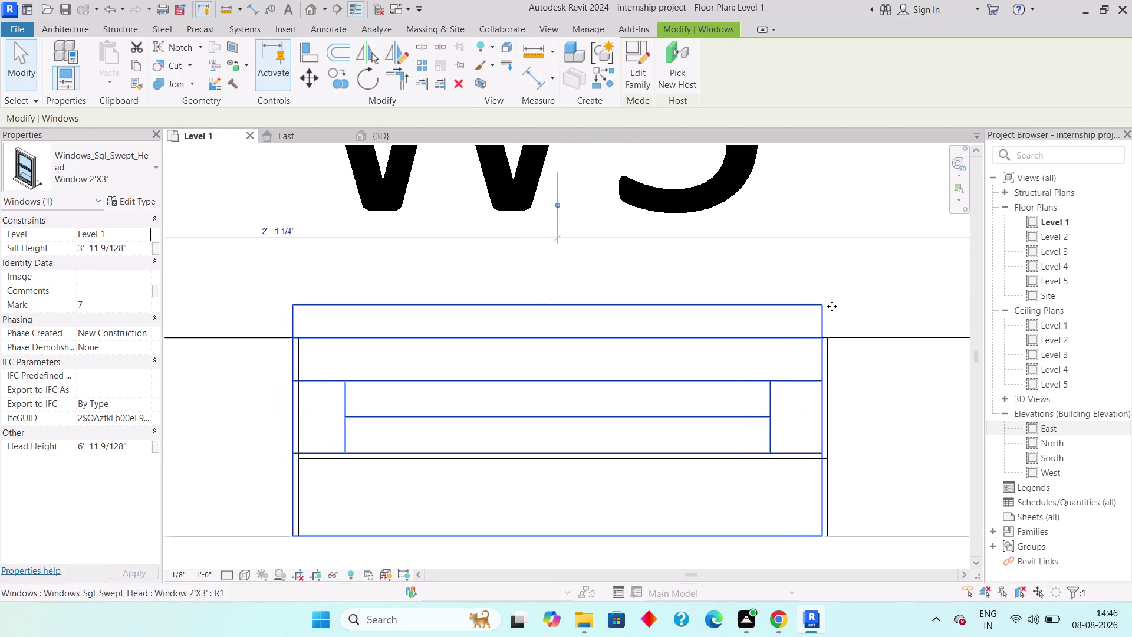
key(Right)
key(Right)
key(Escape)
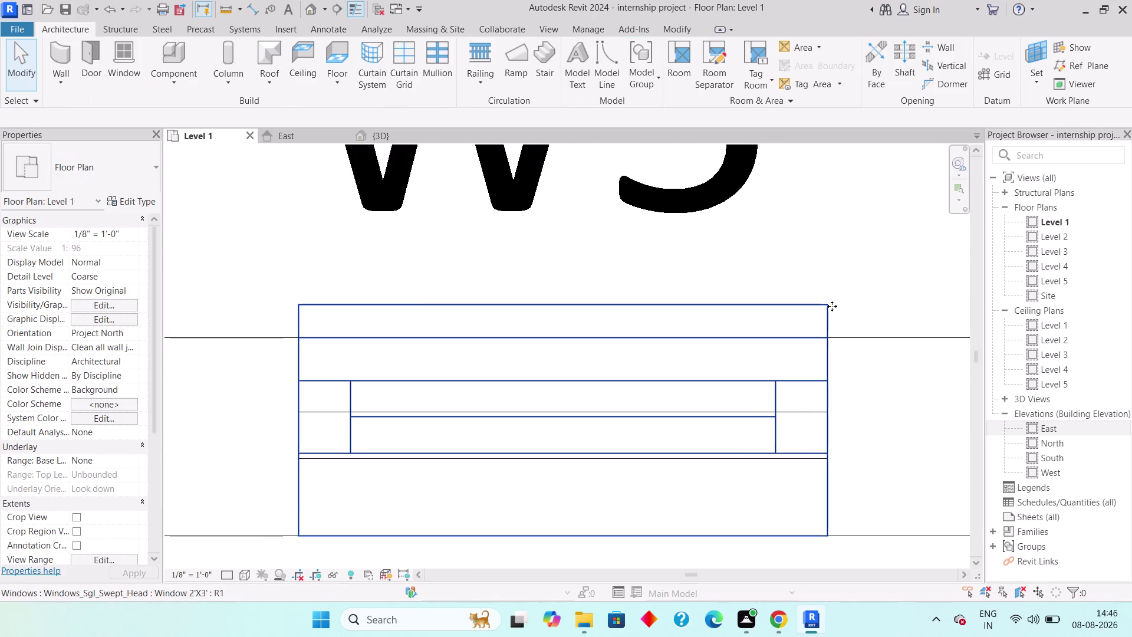
scroll(down, 3)
Zoom in and select the window under the upper bedroom's W5 label.
scroll(down, 3)
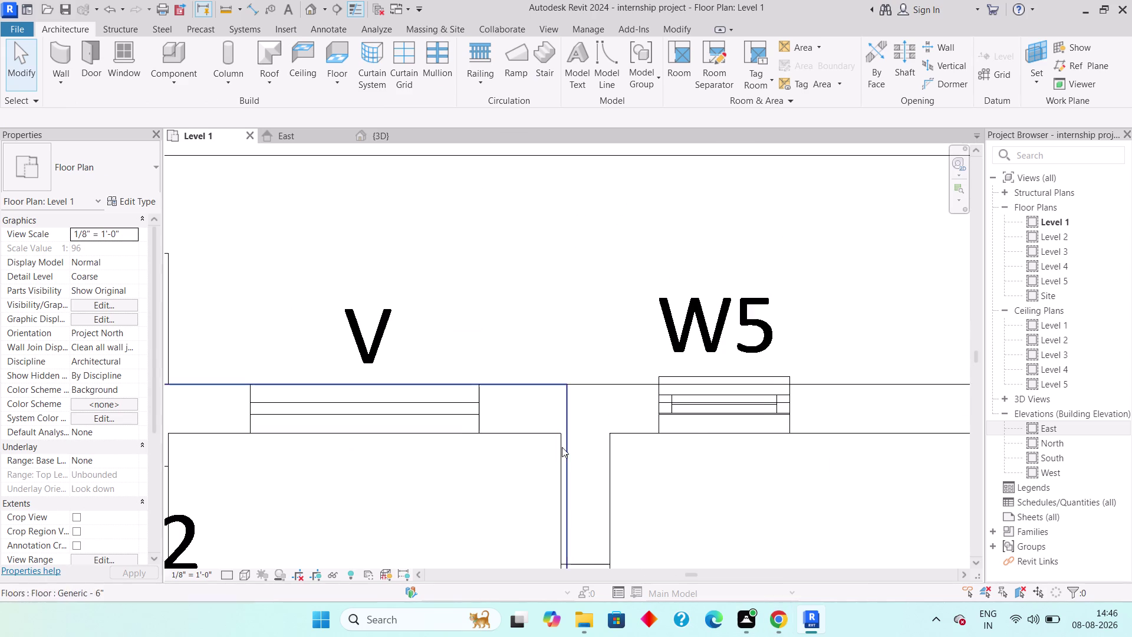
middle_drag(560, 447, 995, 410)
scroll(down, 3)
scroll(down, 3)
middle_drag(410, 386, 795, 395)
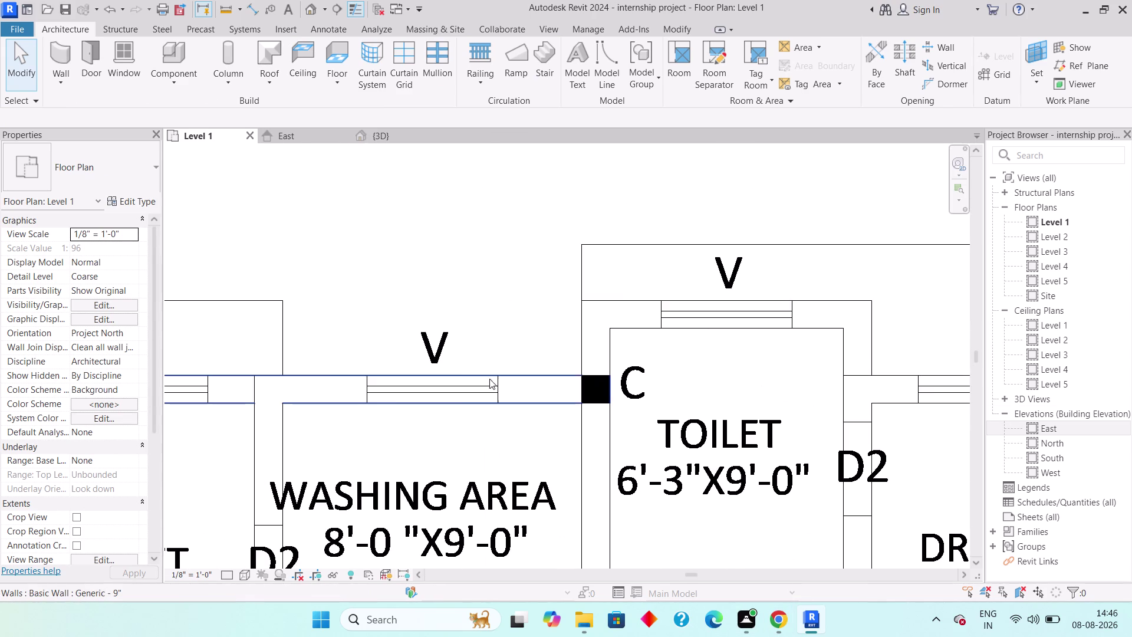
scroll(down, 3)
middle_drag(391, 403, 750, 401)
scroll(up, 3)
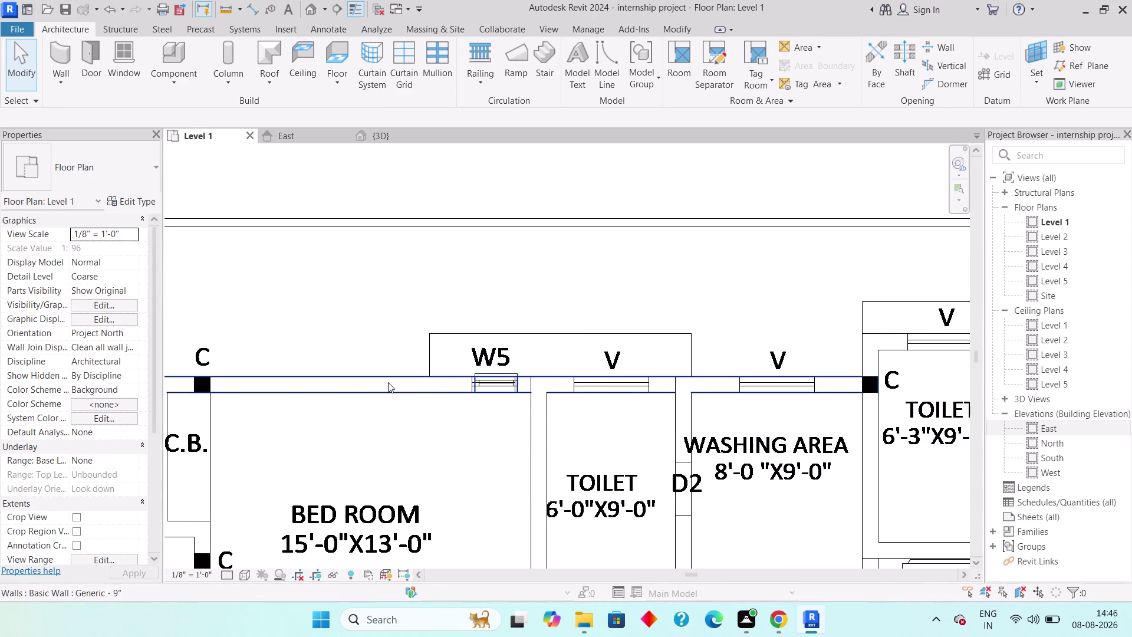
scroll(up, 3)
click(760, 374)
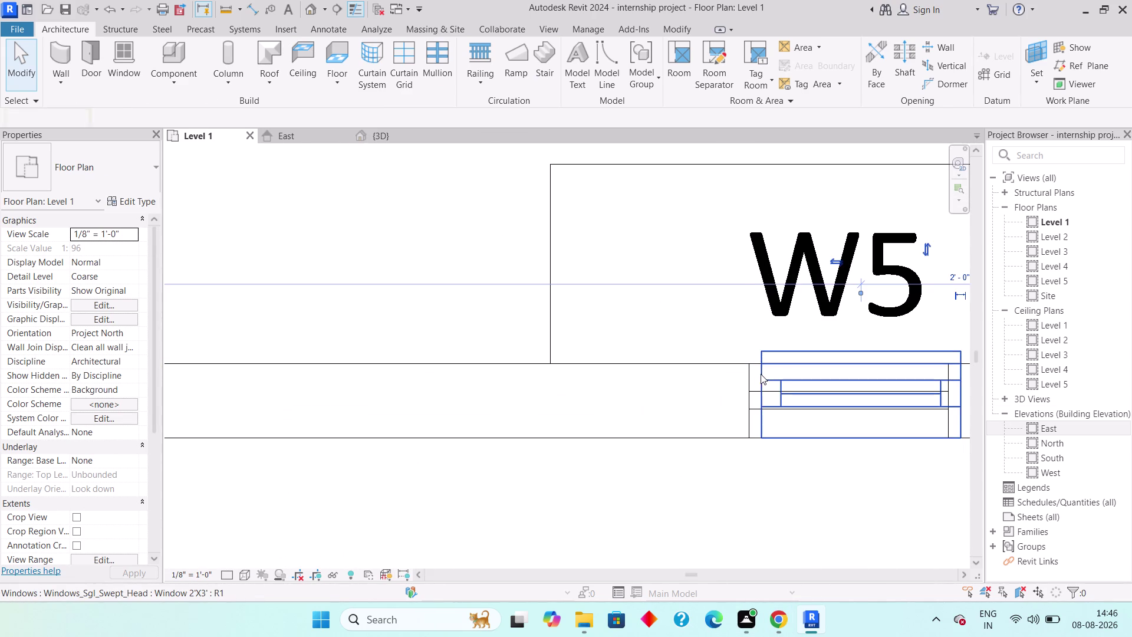
scroll(up, 3)
middle_drag(683, 383, 601, 401)
Nudge the window twelve steps left onto the W5 opening, deselect, and zoom out.
key(Left)
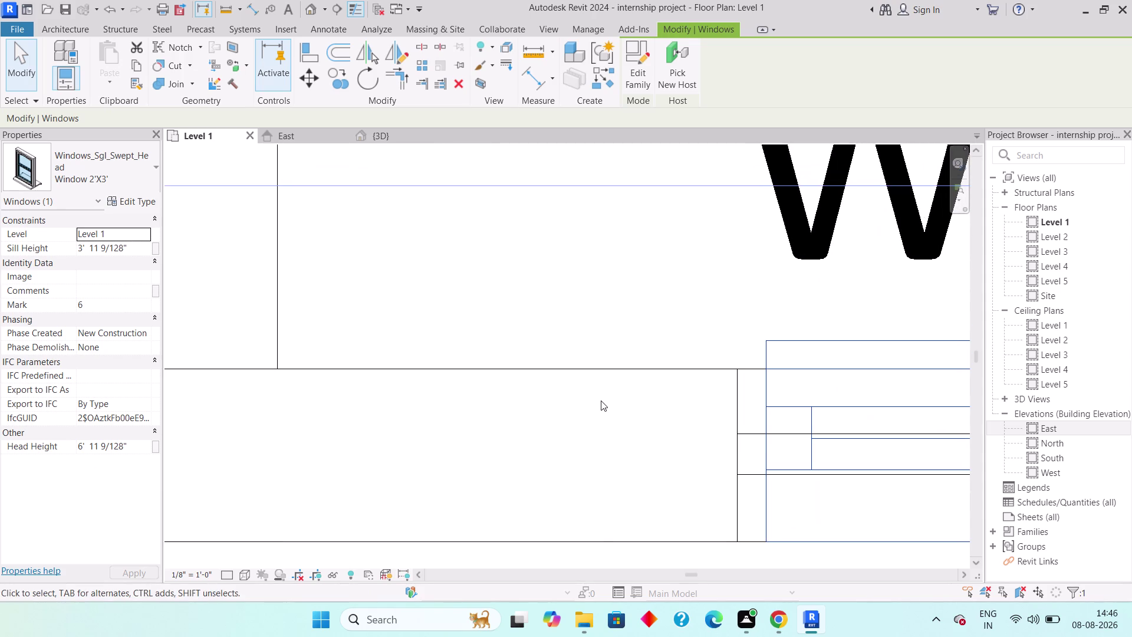
key(Left)
key(Left)
key(Left)
key(Left)
key(Left)
key(Left)
key(Left)
key(Left)
key(Left)
key(Left)
key(Left)
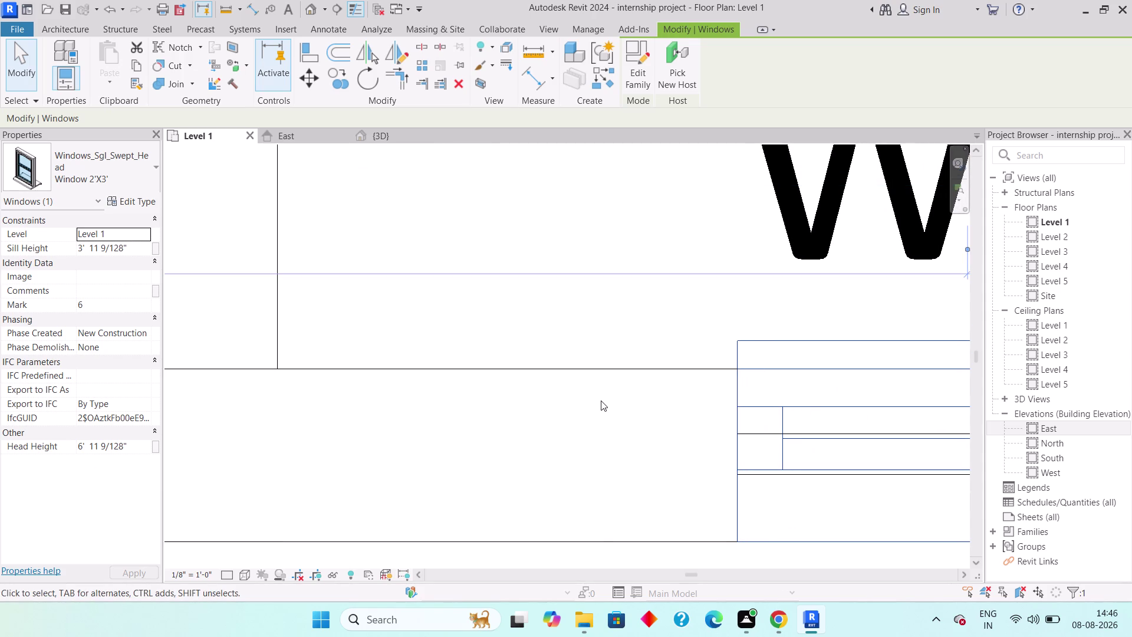
key(Escape)
scroll(down, 3)
scroll(down, 3)
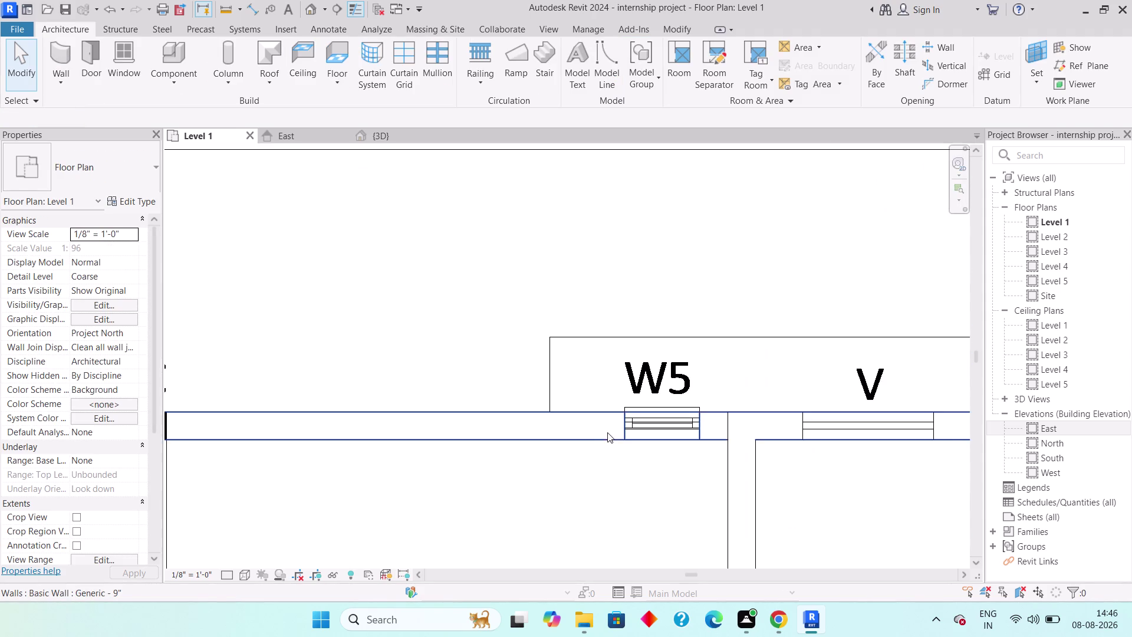
scroll(down, 3)
middle_drag(609, 432, 565, 214)
scroll(down, 3)
middle_drag(583, 375, 564, 223)
scroll(down, 3)
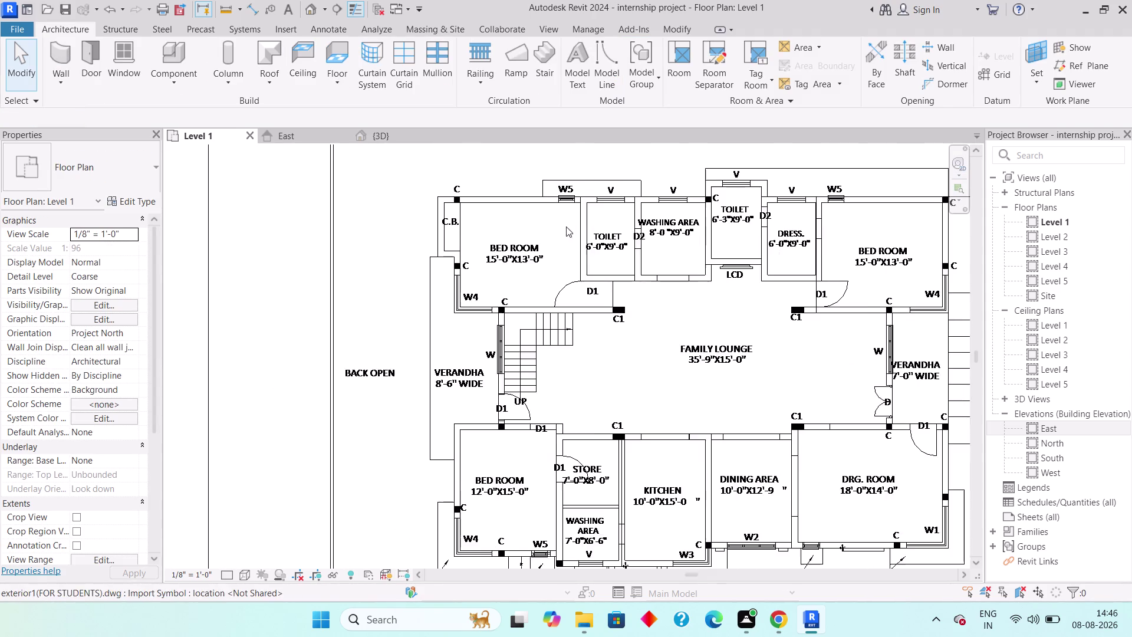
Shift the lower bedroom's W5 window eighteen steps right to match its opening.
middle_drag(584, 455, 568, 380)
scroll(up, 3)
scroll(up, 3)
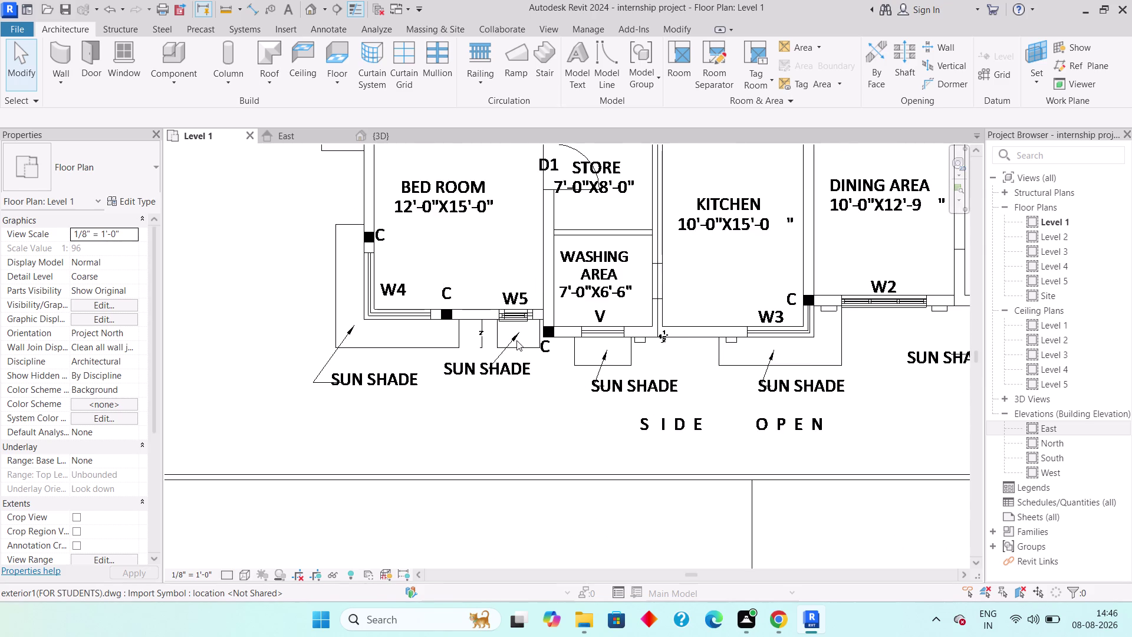
scroll(up, 3)
middle_drag(537, 284, 508, 421)
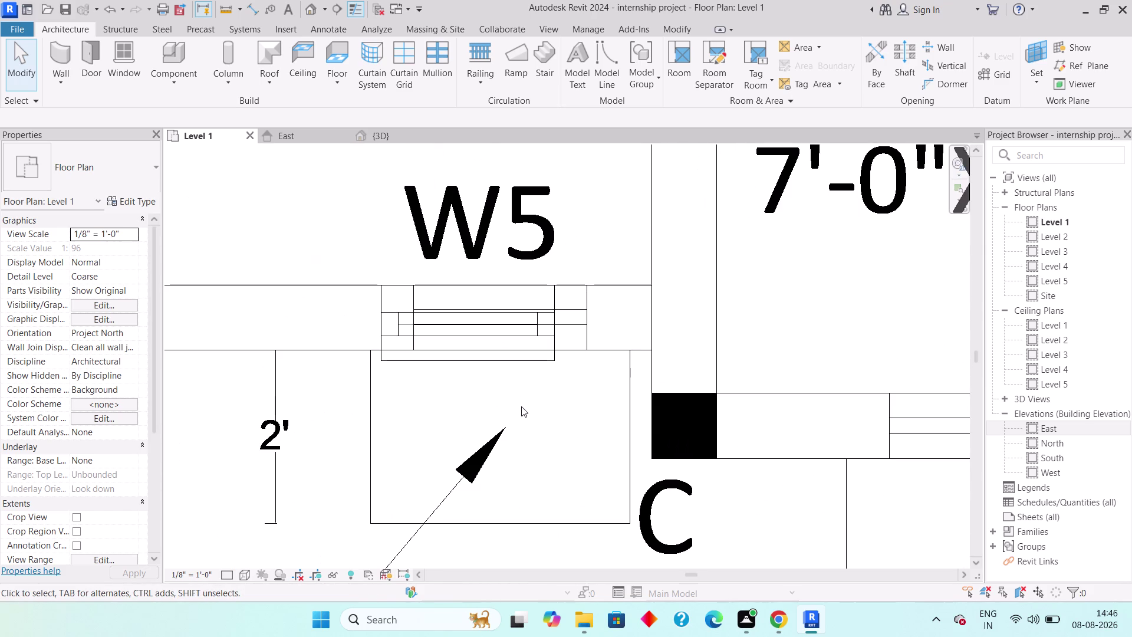
click(526, 362)
scroll(up, 3)
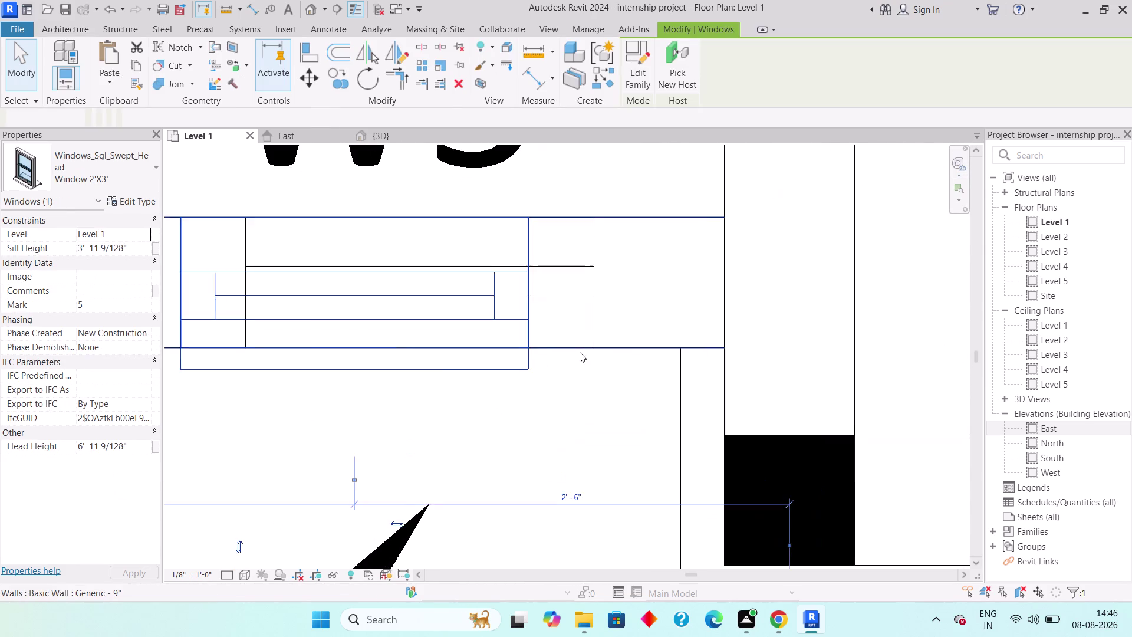
middle_drag(575, 372, 596, 417)
key(Right)
key(Right)
key(Right)
key(Right)
key(Right)
key(Right)
key(Right)
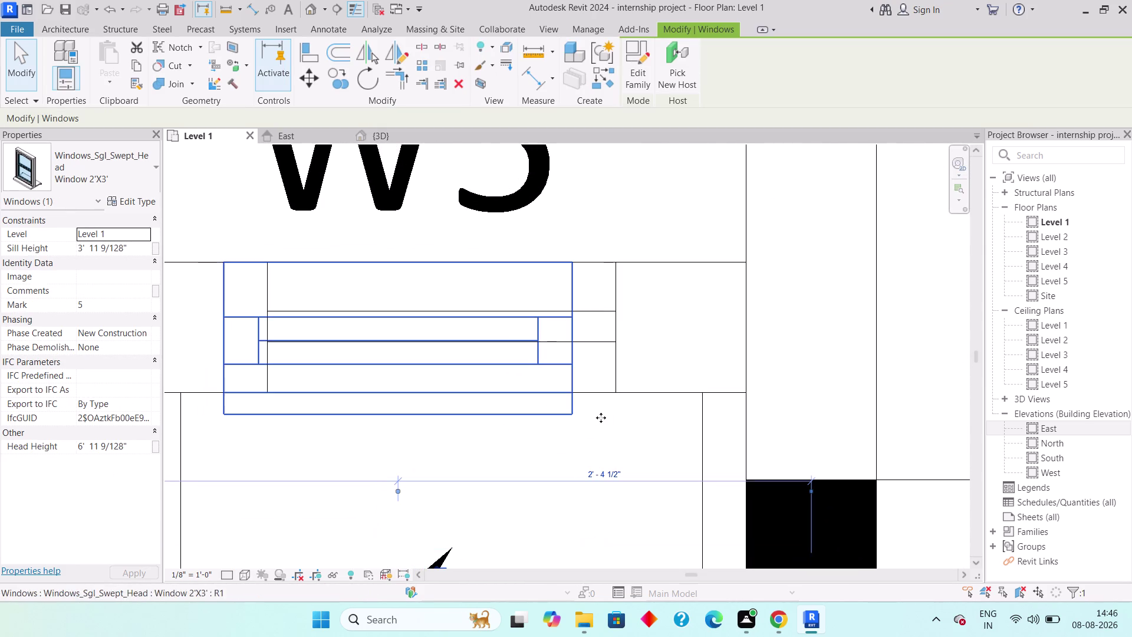
key(Right)
key(Right)
key(Right)
key(Right)
key(Right)
key(Right)
key(Right)
key(Right)
key(Right)
key(Right)
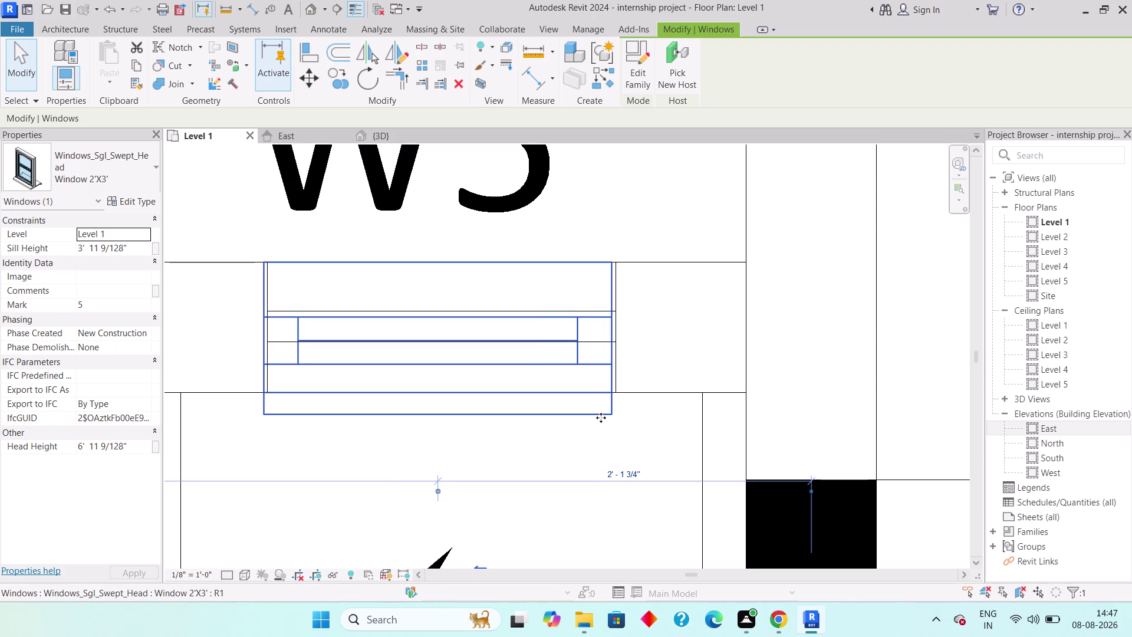
key(Right)
key(Escape)
scroll(down, 3)
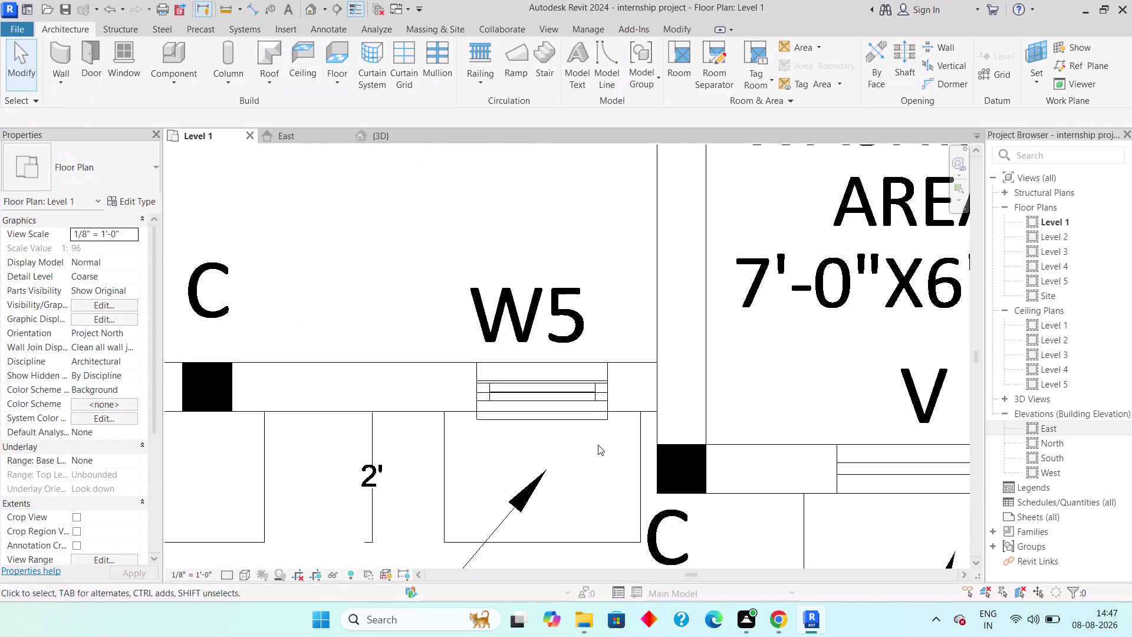
scroll(down, 3)
scroll(down, 3)
Align the drawing room's front window beside the sun shade with its drawn opening.
middle_drag(660, 515, 381, 489)
scroll(down, 3)
middle_drag(808, 430, 752, 429)
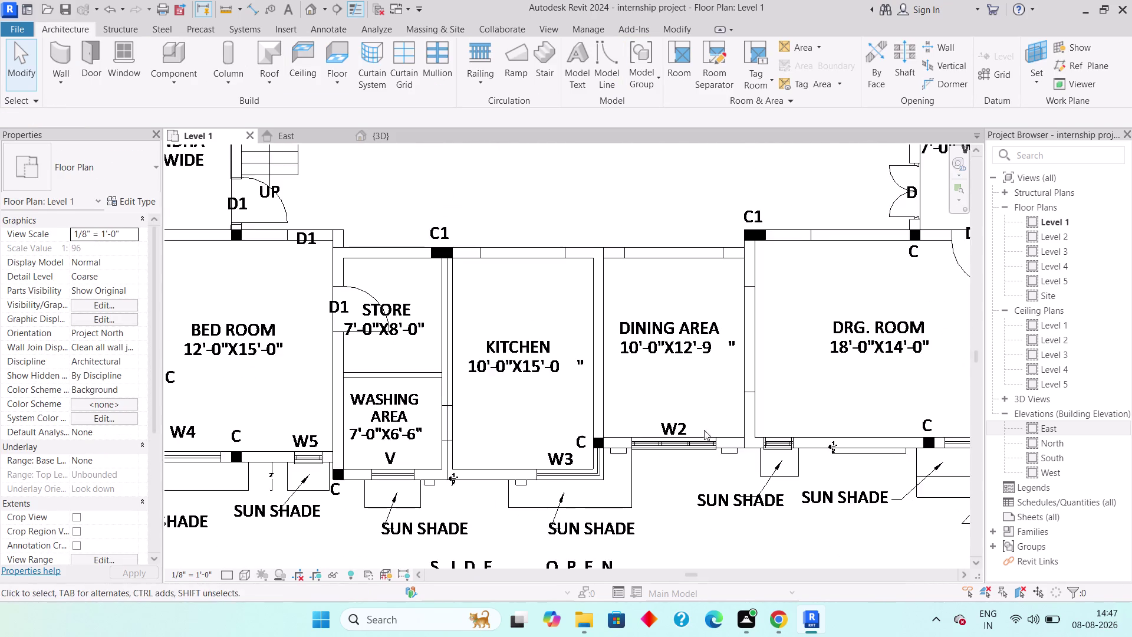
middle_drag(751, 430, 377, 431)
scroll(up, 3)
scroll(up, 3)
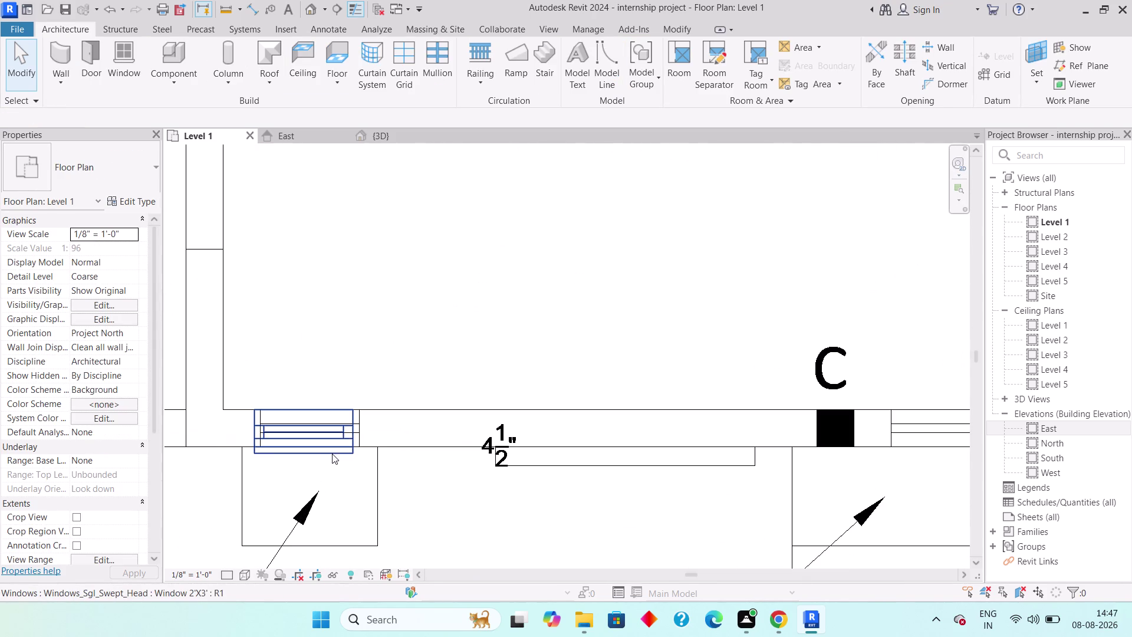
click(329, 453)
scroll(up, 3)
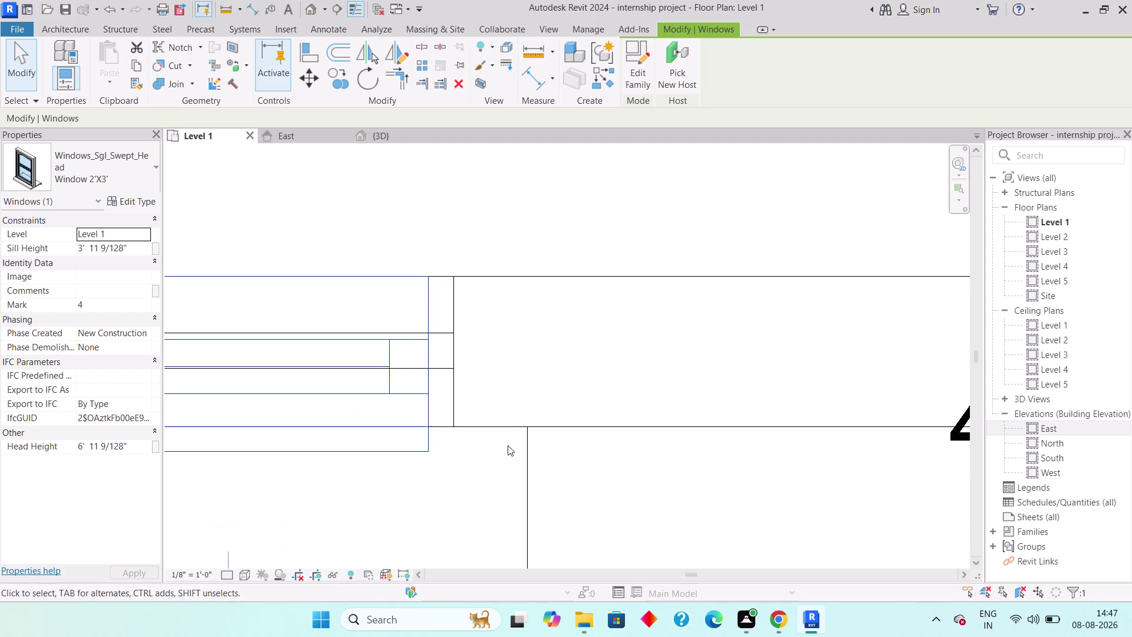
key(Right)
key(Right)
key(Right)
key(Right)
key(Right)
key(Right)
key(Right)
key(Right)
key(Left)
key(Left)
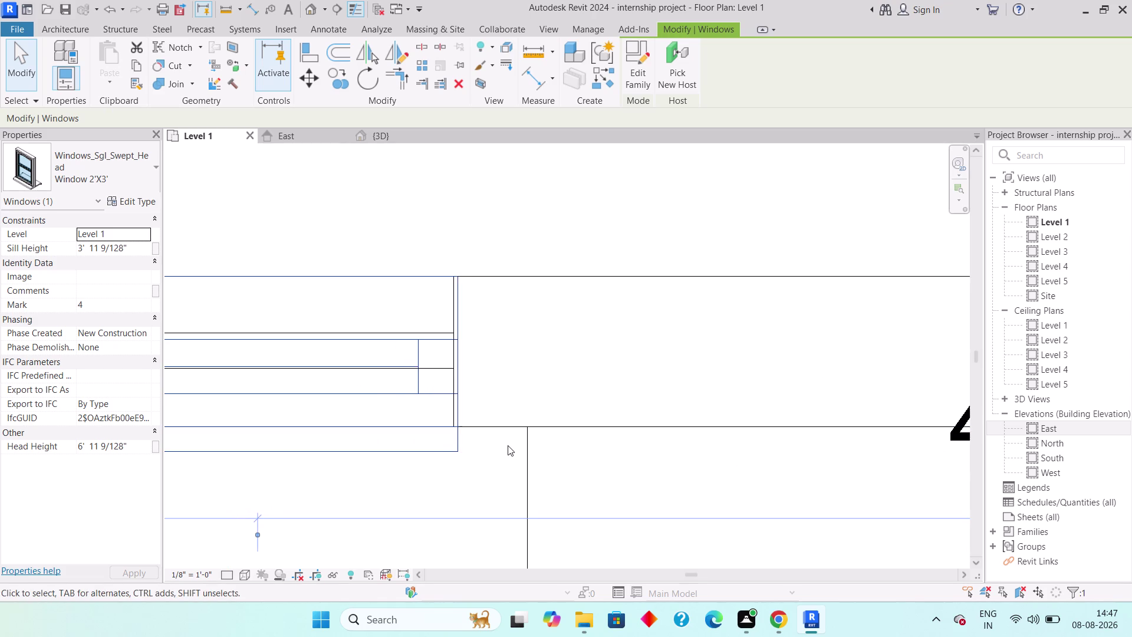
key(Escape)
key(Escape)
Select the imported floor plan drawing, then clear the selection and zoom out.
scroll(down, 3)
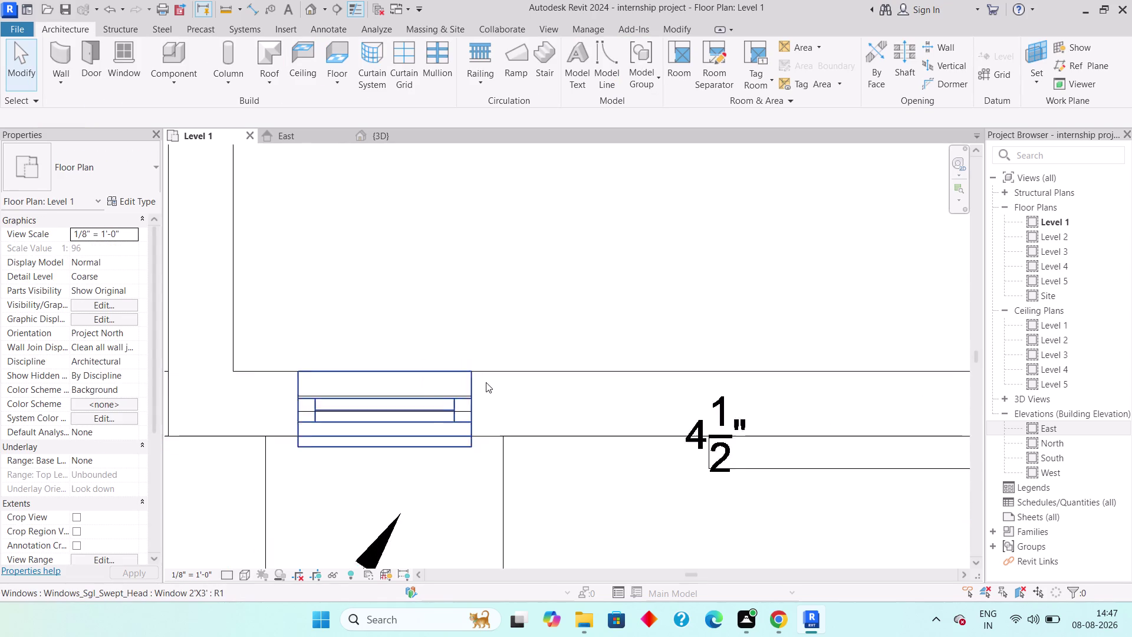
scroll(down, 3)
scroll(up, 3)
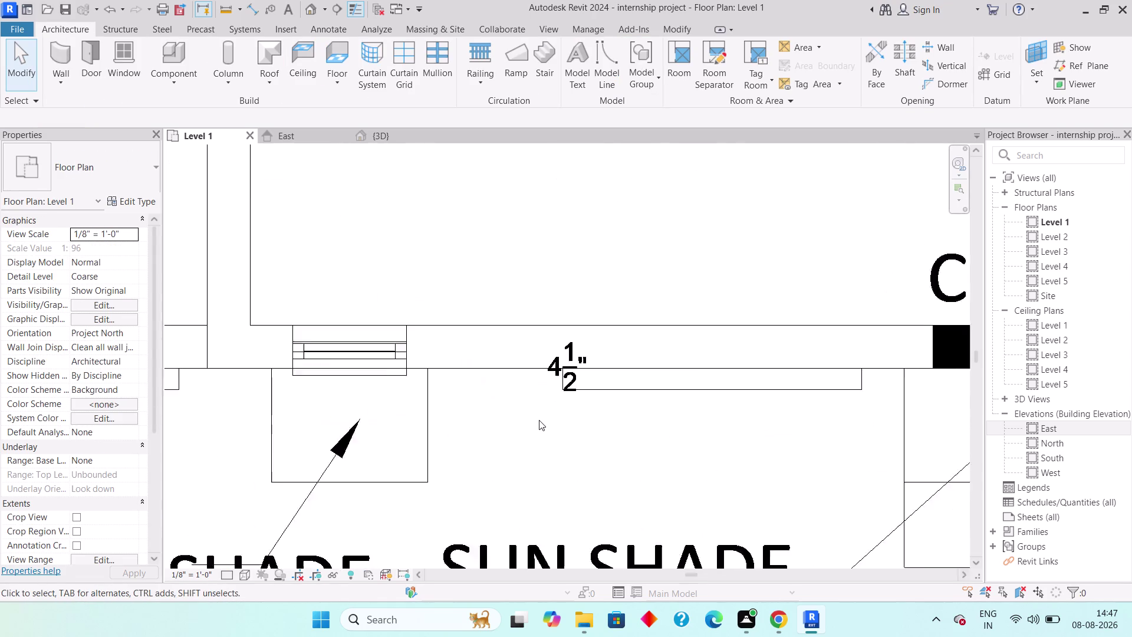
scroll(up, 3)
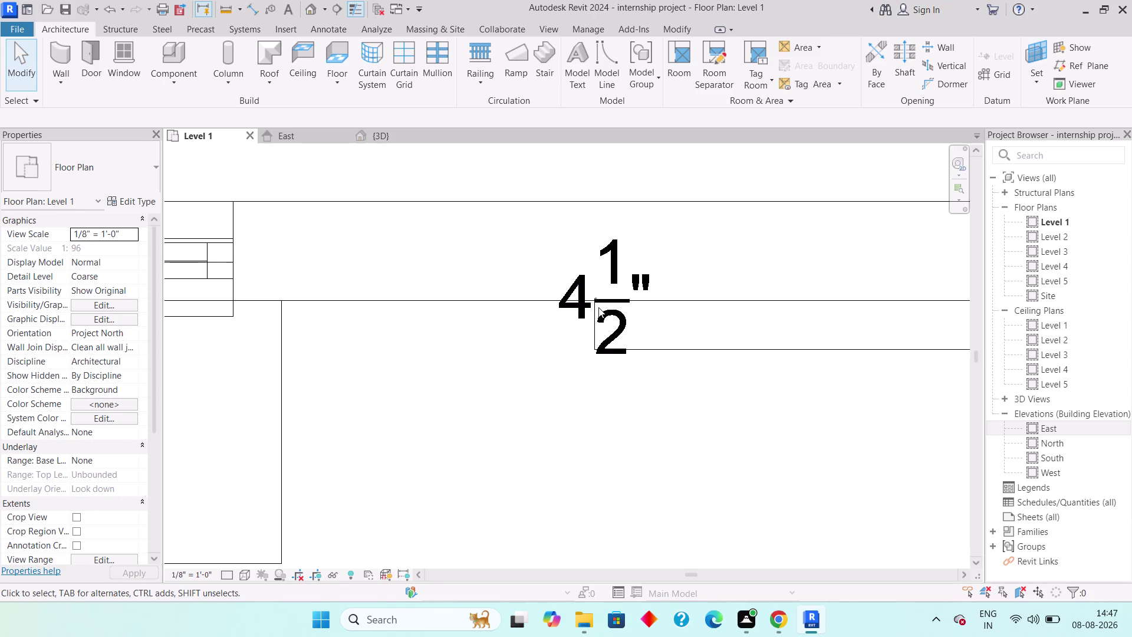
click(598, 307)
scroll(down, 3)
scroll(down, 3)
scroll(down, 3)
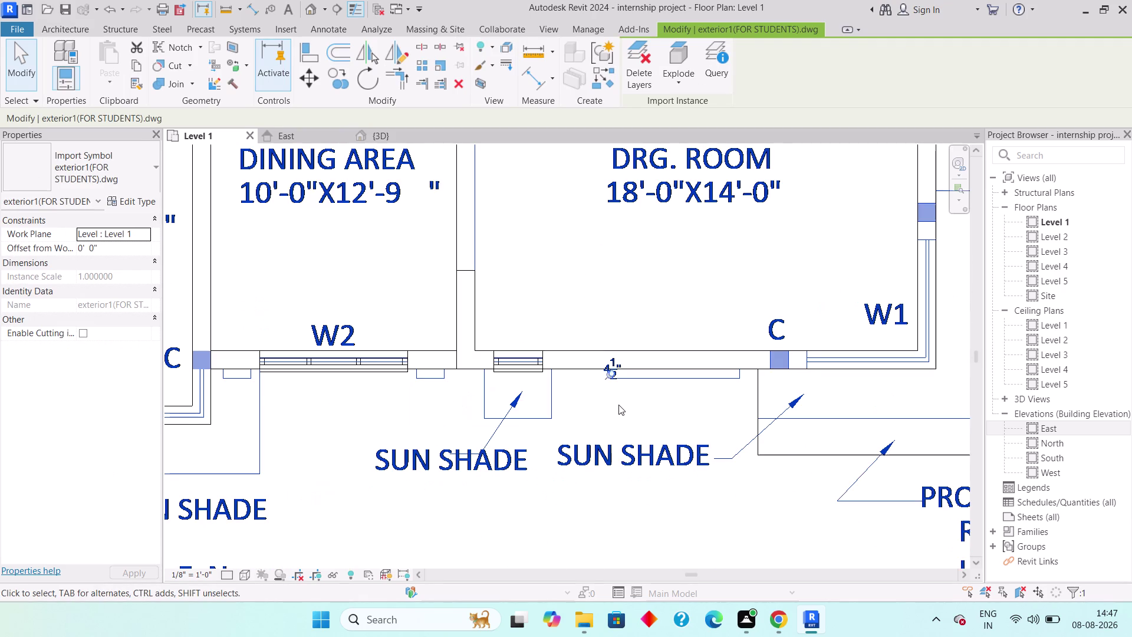
key(Escape)
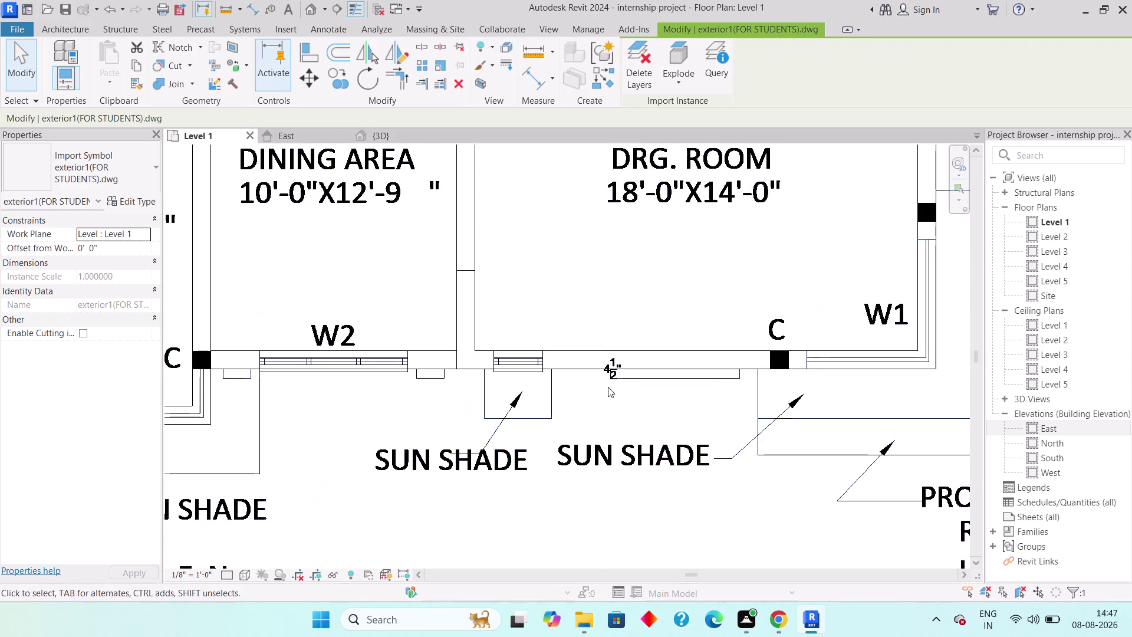
key(Escape)
key(Escape)
scroll(down, 3)
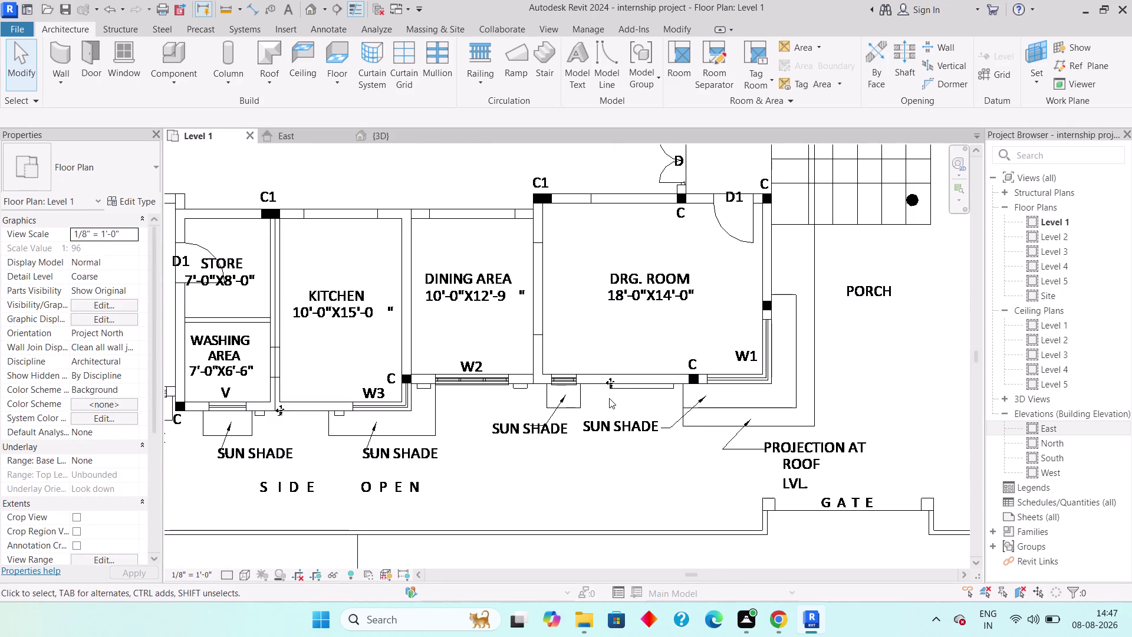
scroll(down, 3)
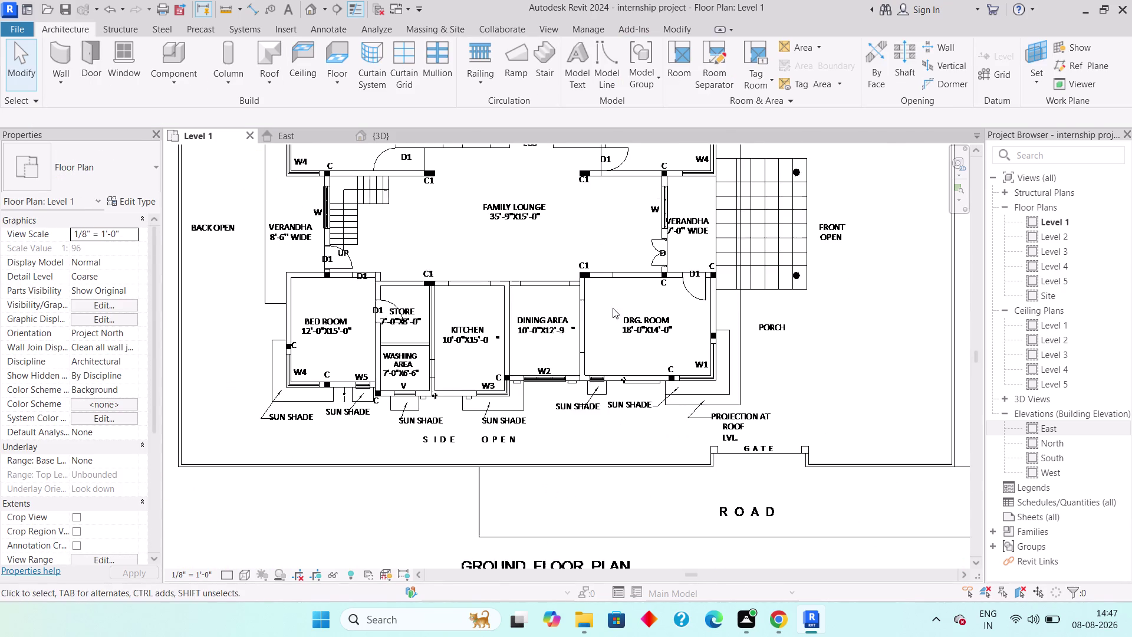
Start the Window tool and browse the Type Selector list, keeping the 2'X3' swept-head type.
middle_drag(540, 350, 609, 349)
click(132, 78)
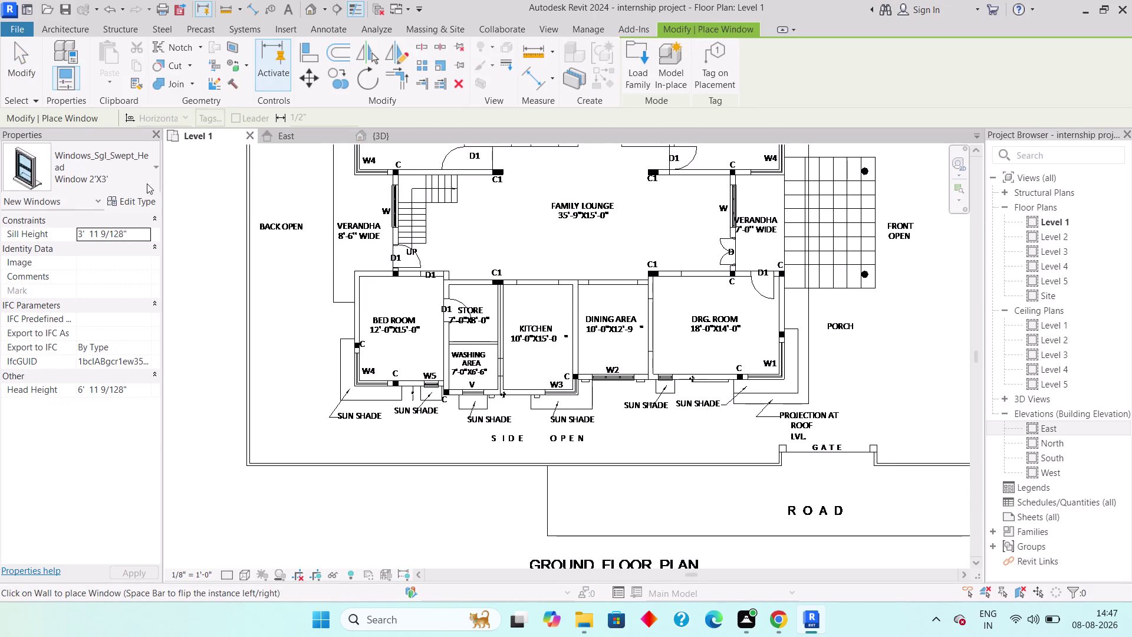
click(144, 170)
scroll(down, 3)
scroll(down, 3)
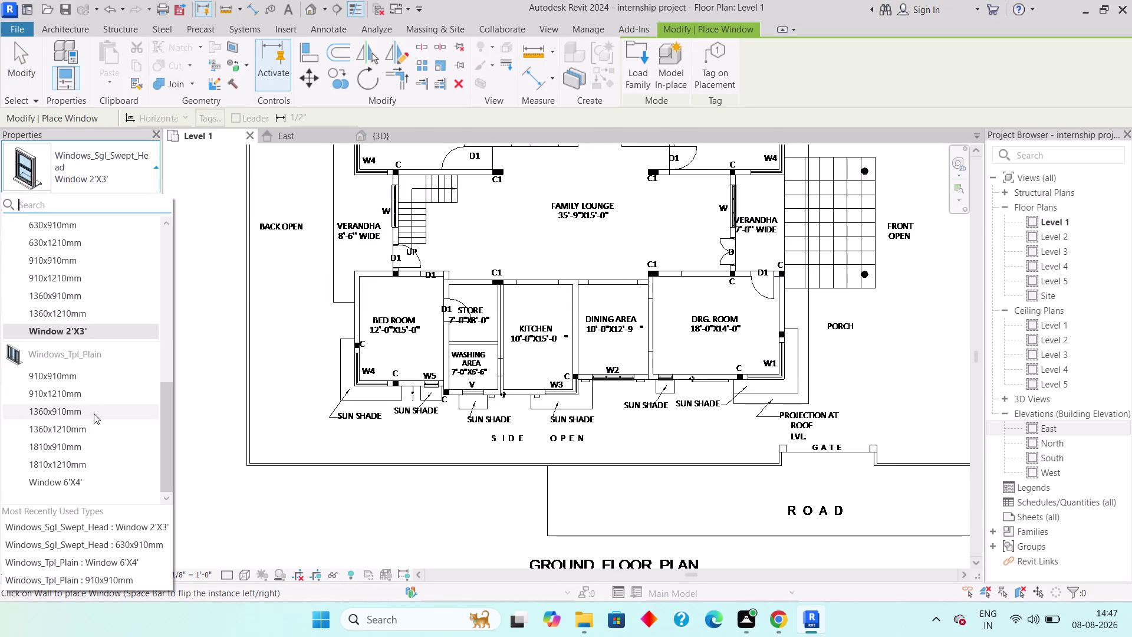
scroll(down, 3)
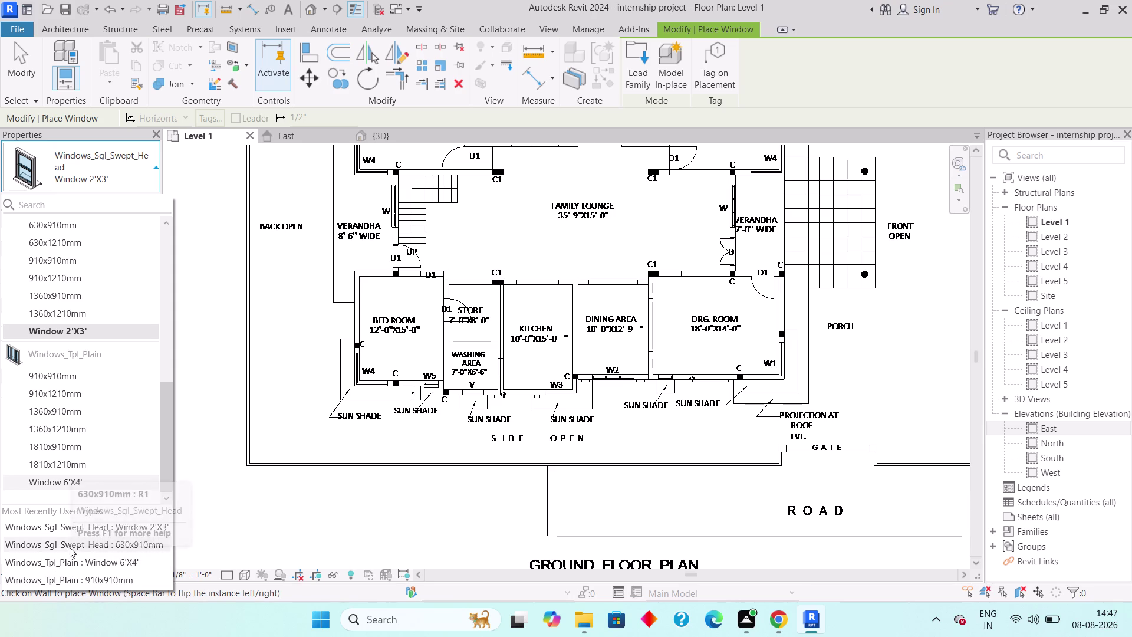
scroll(down, 3)
scroll(up, 3)
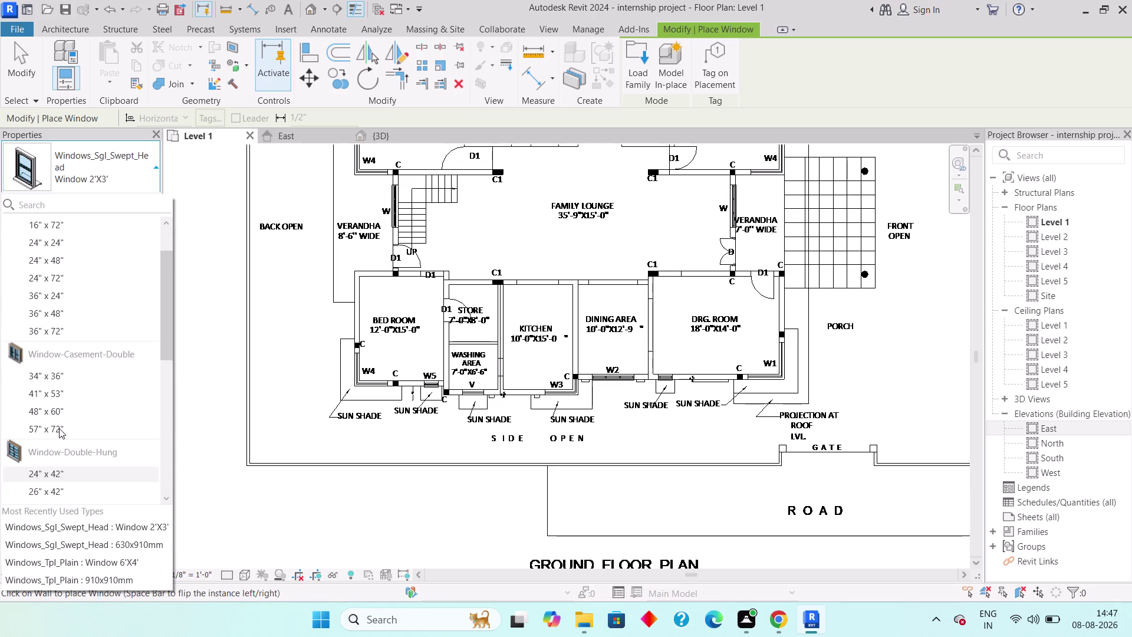
scroll(up, 3)
scroll(up, 3)
scroll(down, 3)
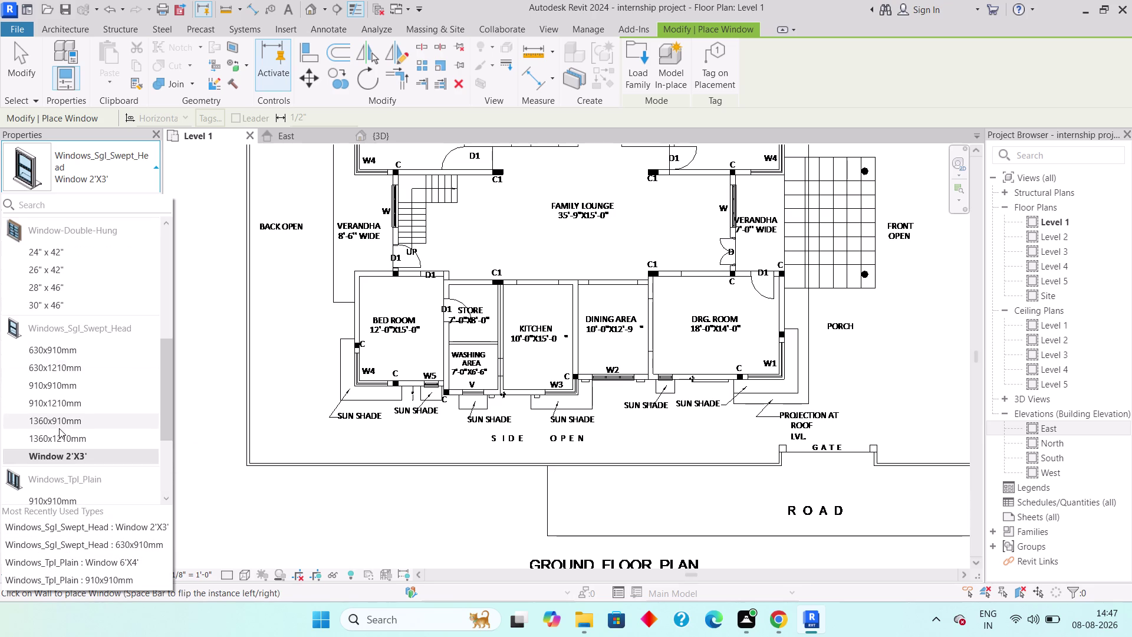
scroll(down, 3)
scroll(down, 3)
scroll(up, 3)
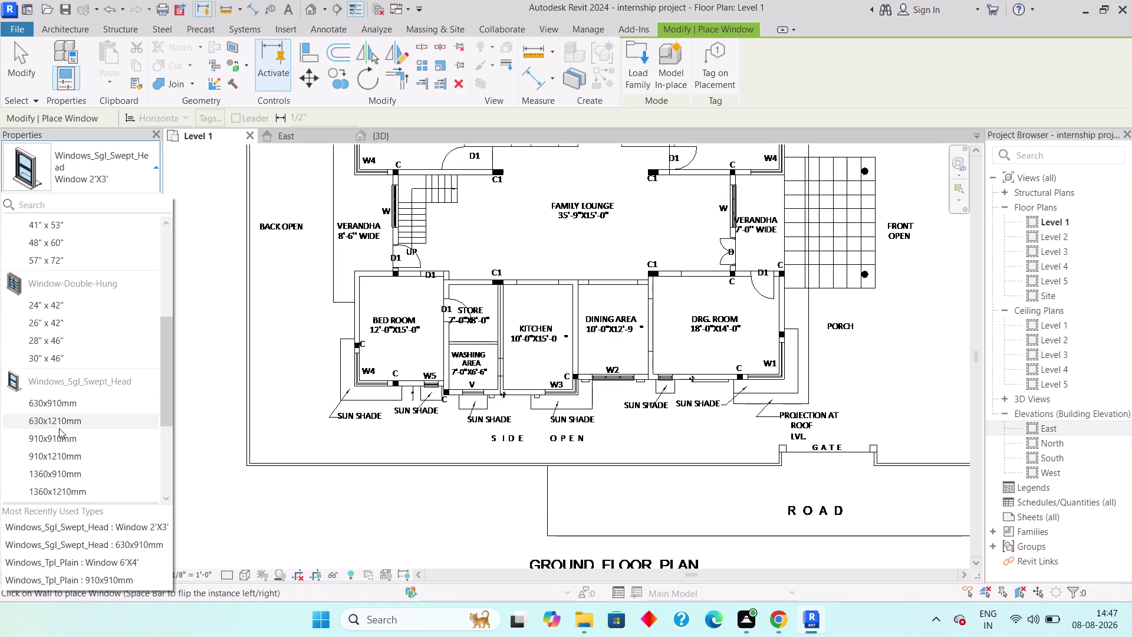
scroll(up, 3)
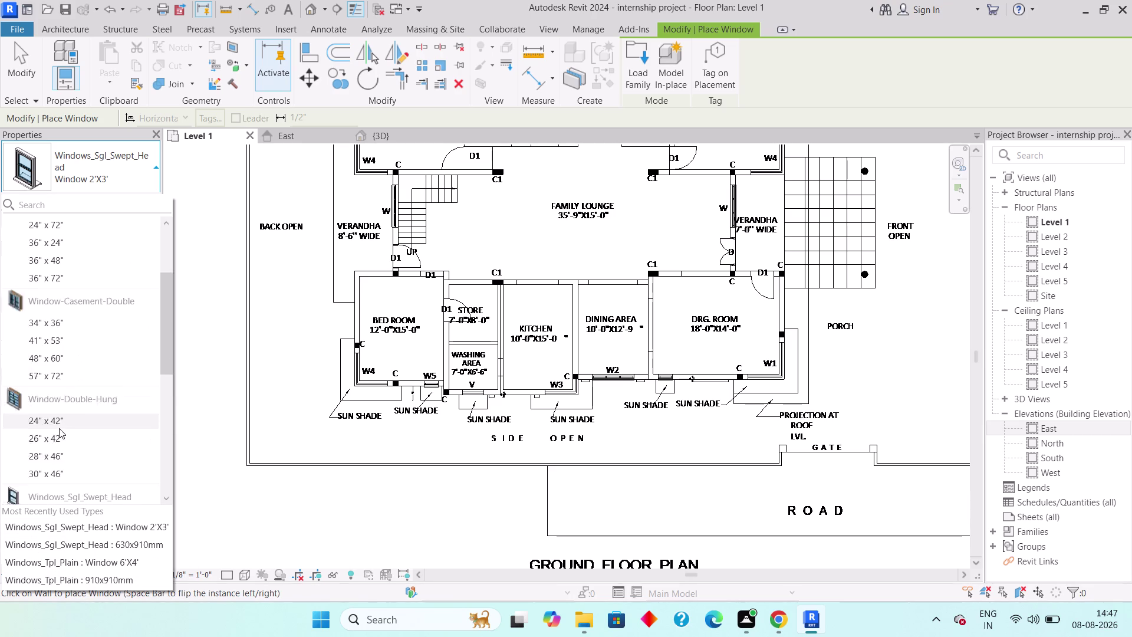